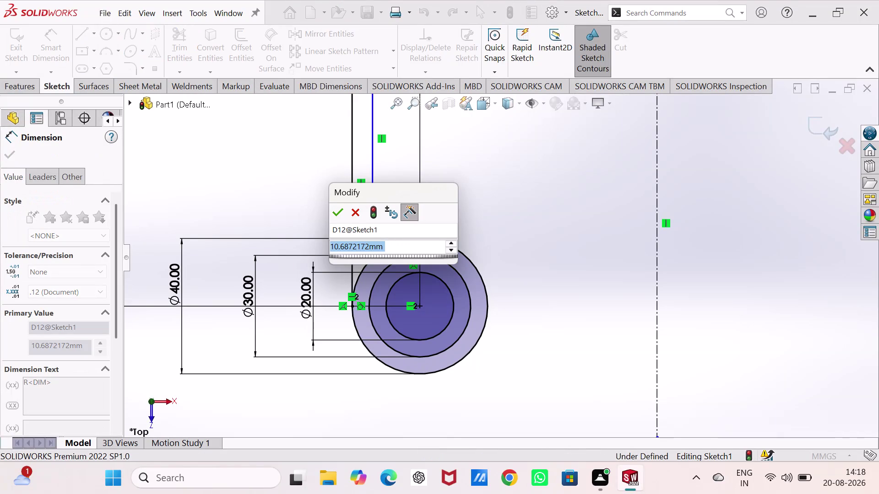
Set the fillet where the slot arm meets the lower ring to 5 mm radius.
key(5)
key(Return)
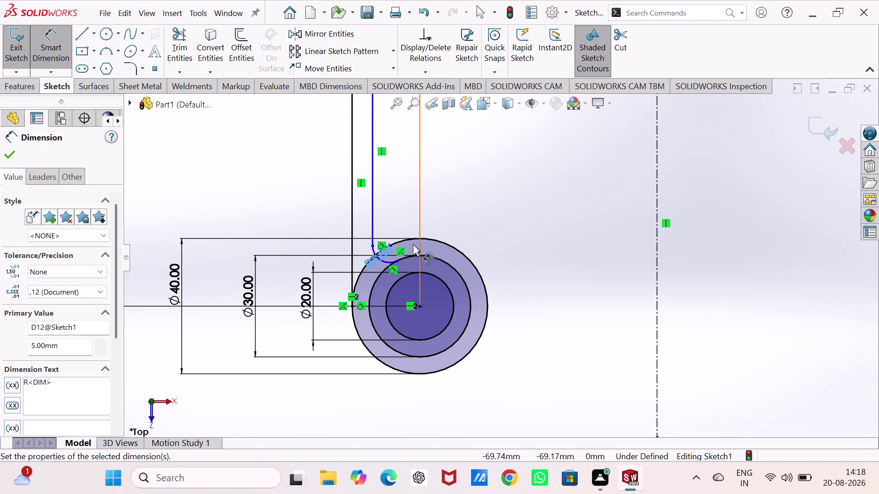
scroll(up, 3)
scroll(down, 3)
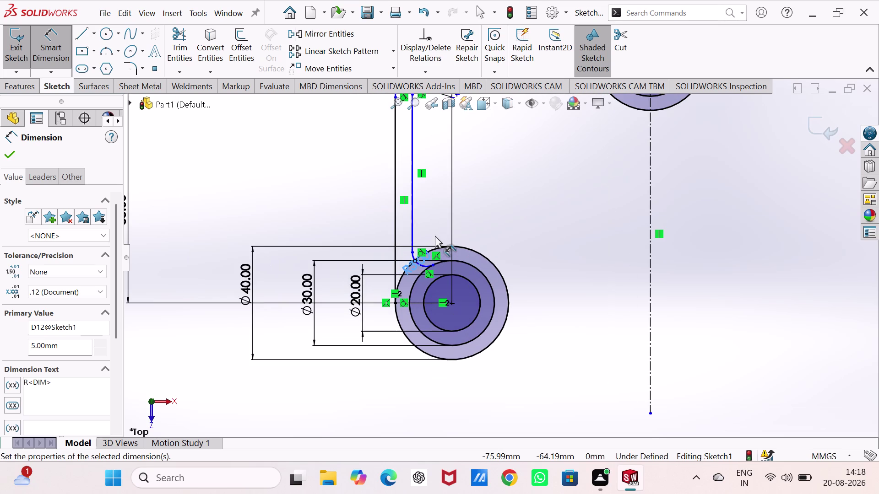
key(Escape)
key(Escape)
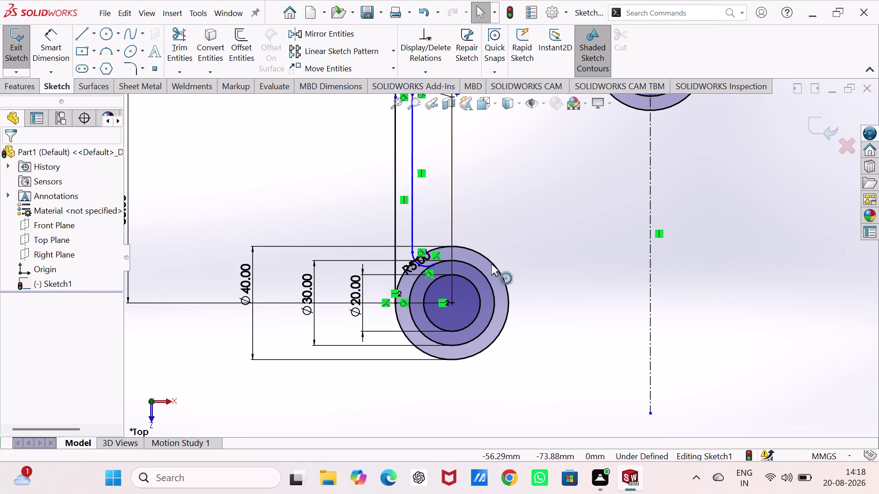
Select the lower ring circles, the arm's two straight lines and the small fillet arc.
click(492, 260)
click(483, 277)
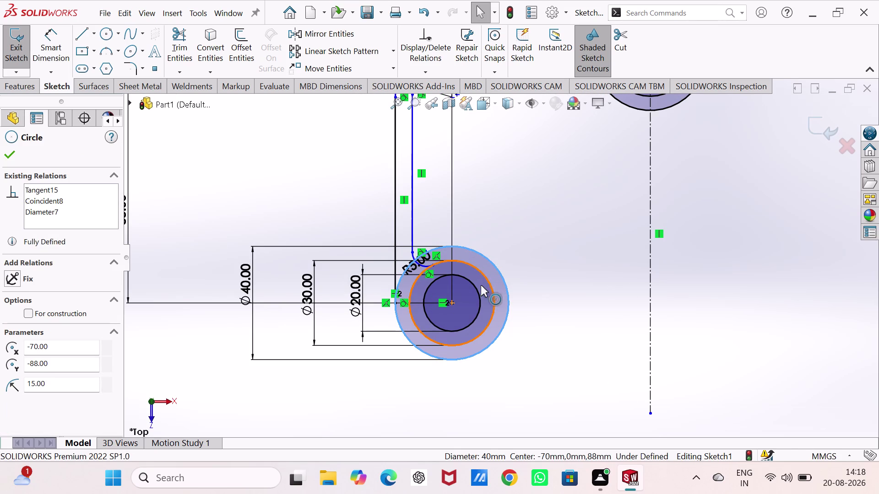
click(475, 290)
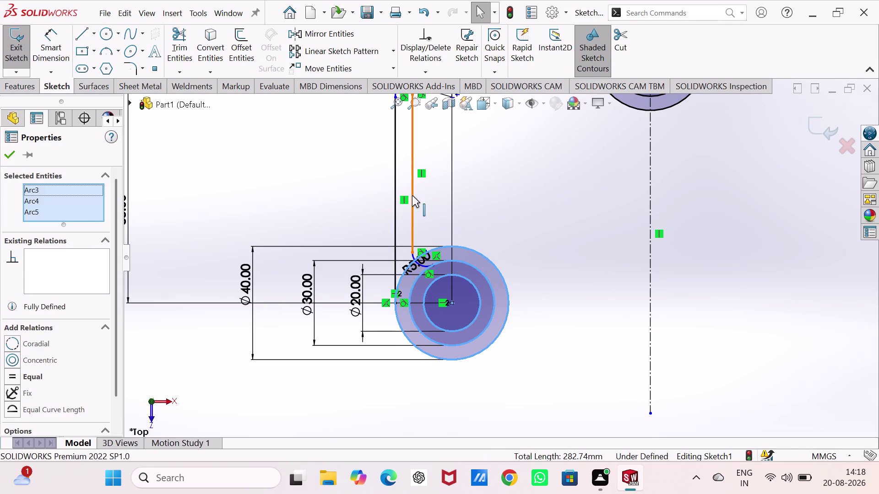
click(412, 196)
click(394, 215)
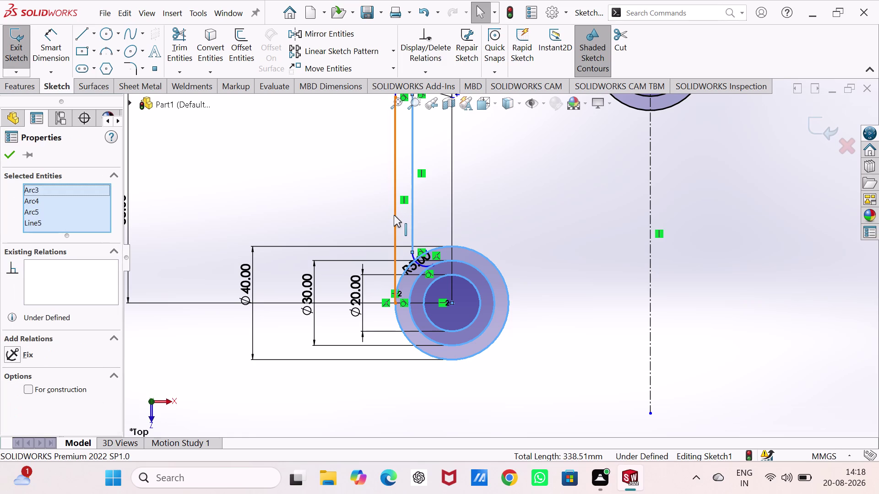
scroll(up, 3)
scroll(down, 3)
click(437, 260)
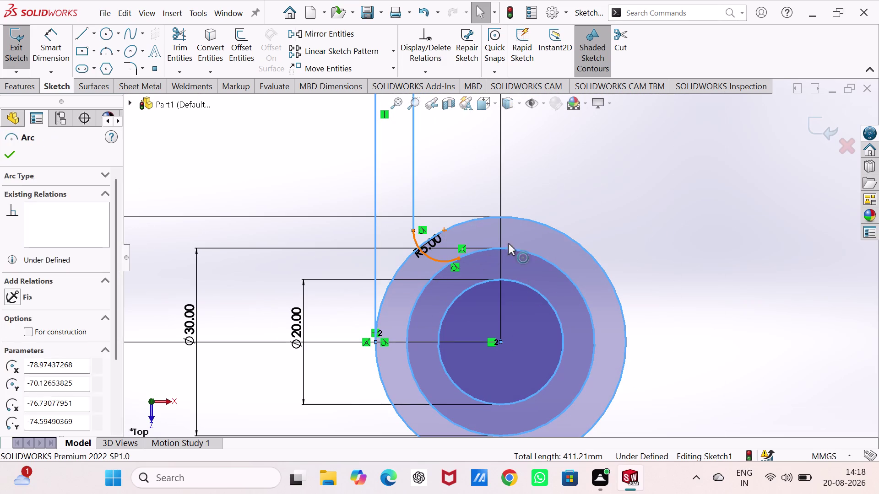
Add both bend arcs, the upper slanted lines and the top-ring fillet arc to the selection.
scroll(up, 3)
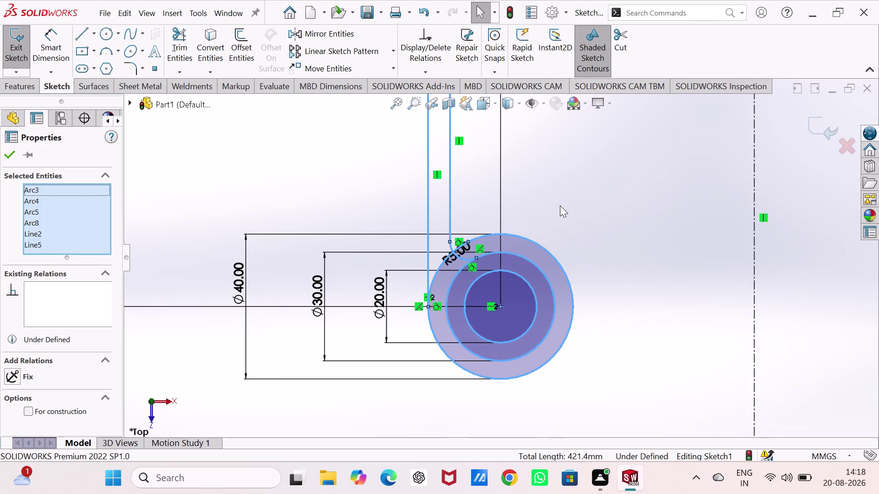
scroll(up, 3)
scroll(up, 3)
scroll(down, 3)
scroll(down, 3)
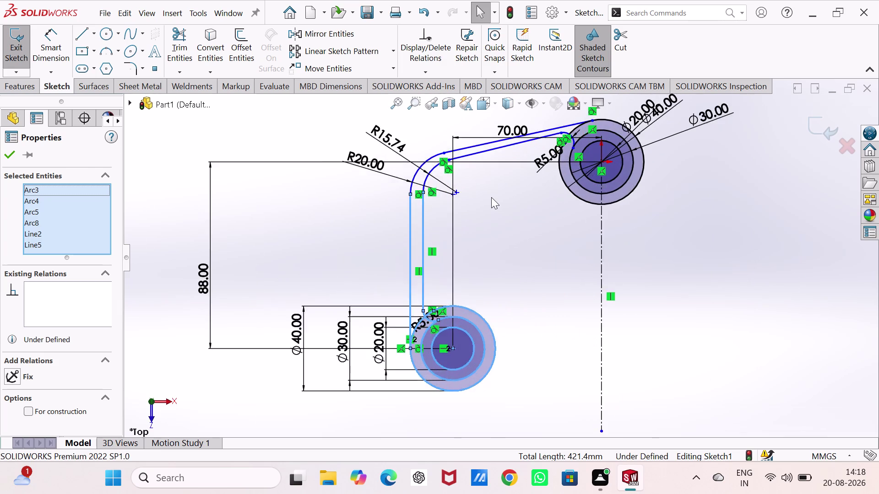
scroll(down, 3)
click(369, 148)
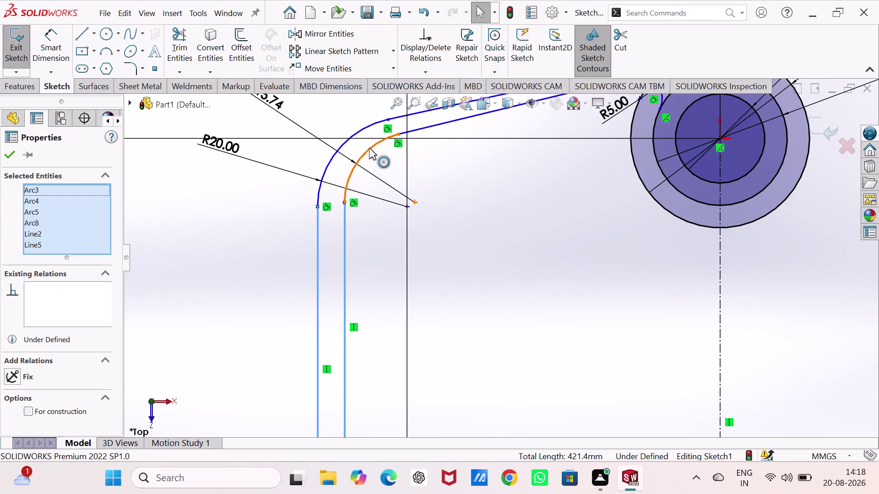
click(351, 136)
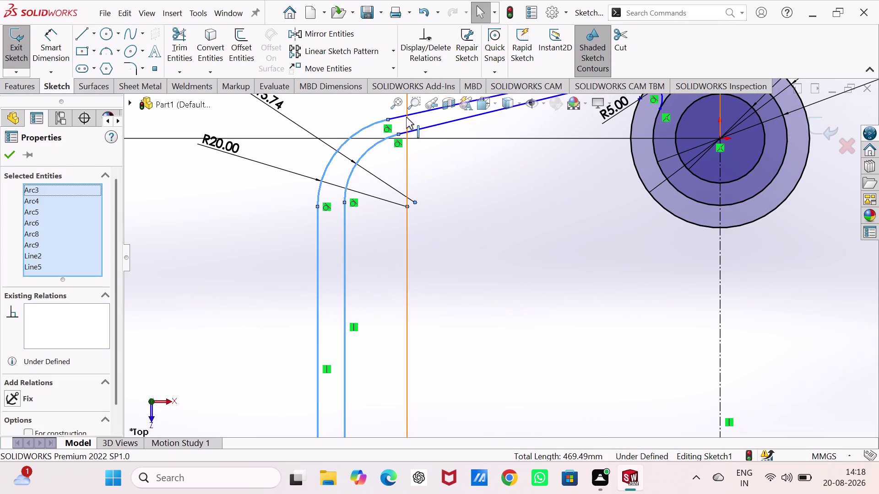
click(407, 114)
click(417, 128)
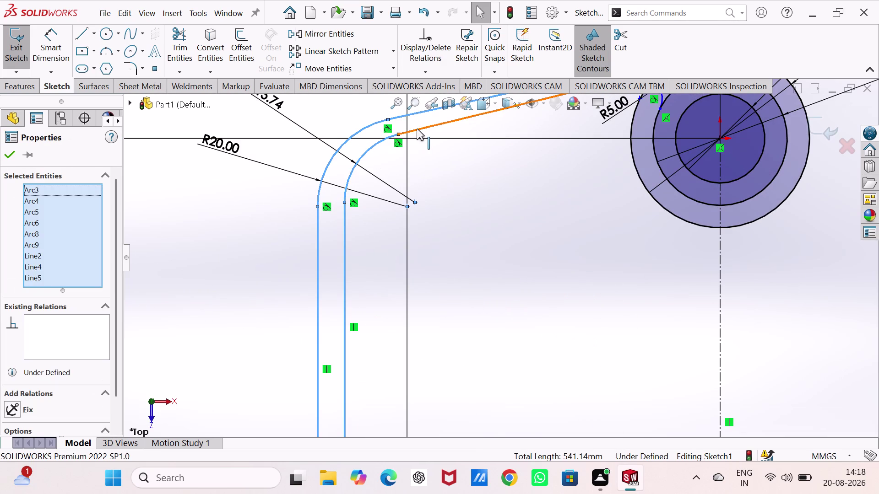
scroll(up, 3)
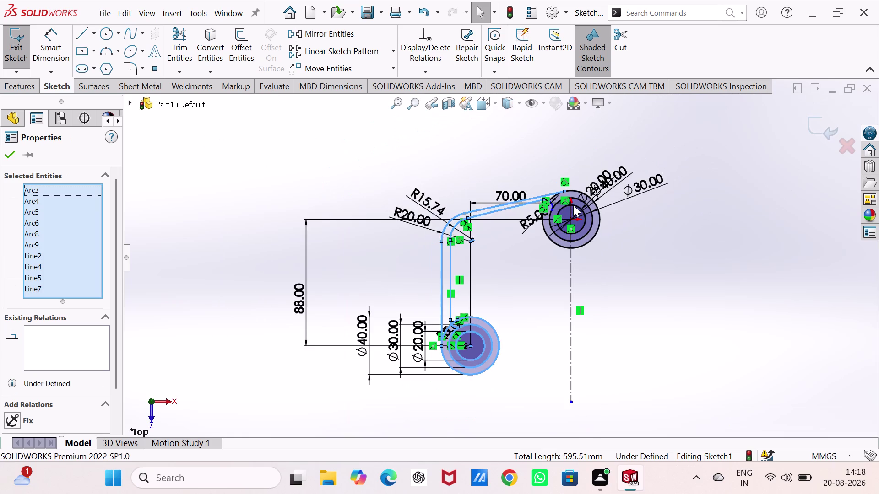
scroll(down, 3)
scroll(down, 3)
scroll(down, 3)
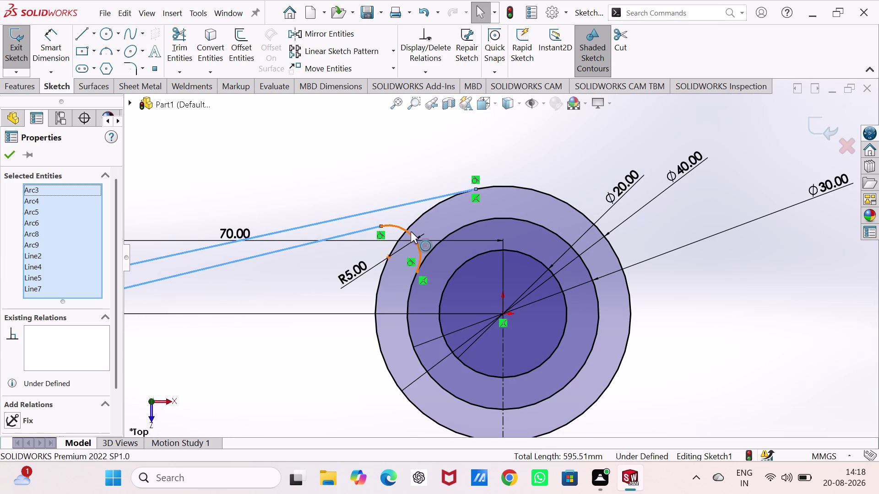
click(410, 234)
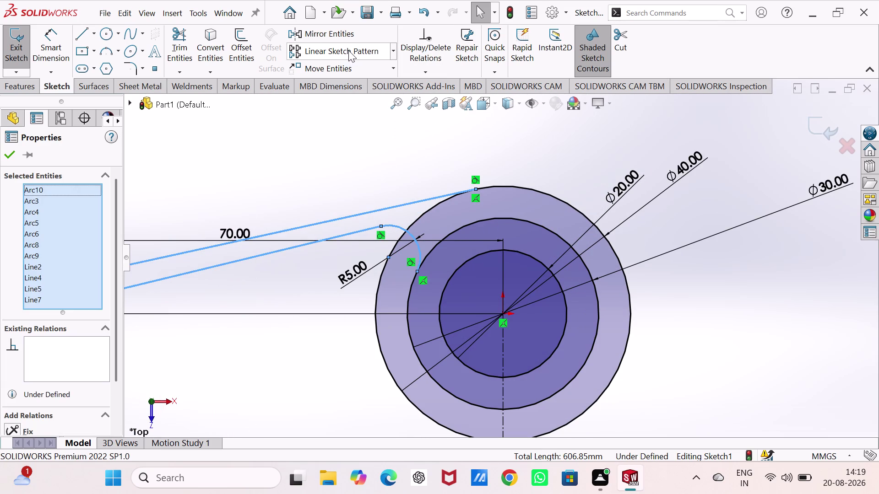
Mirror the selected arm and lower rings as a copy about the vertical centerline.
click(322, 34)
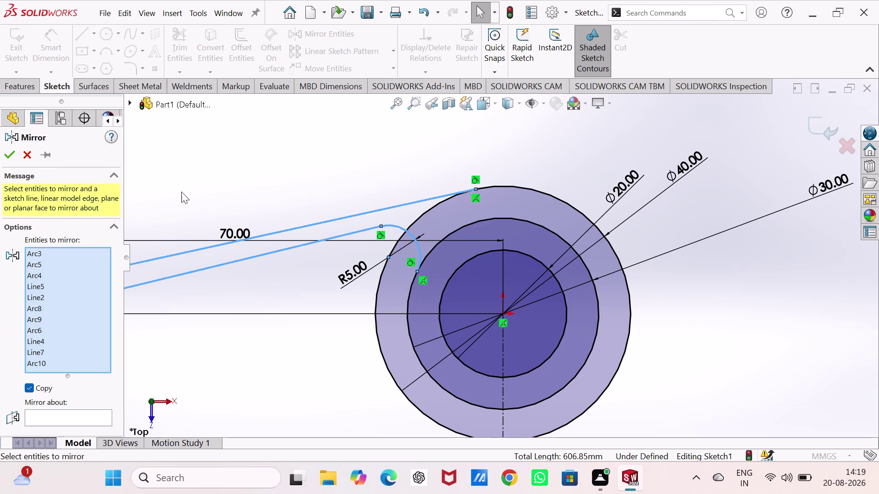
scroll(down, 3)
click(78, 414)
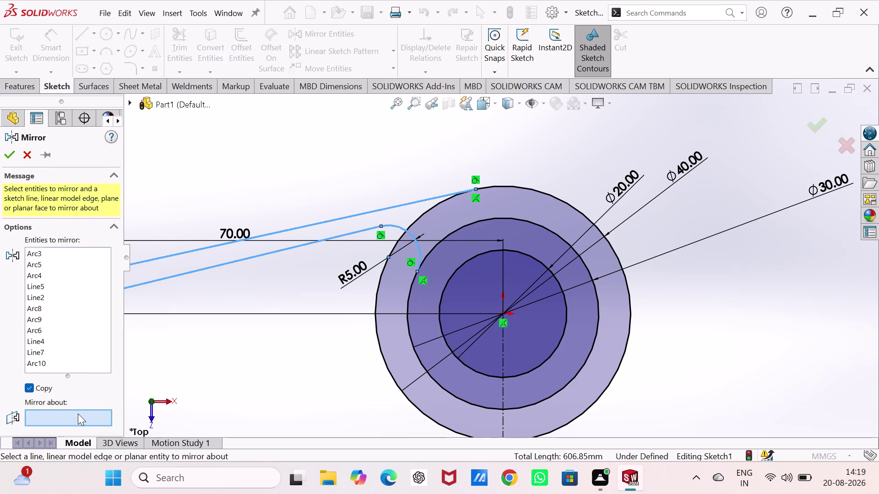
click(503, 384)
scroll(up, 3)
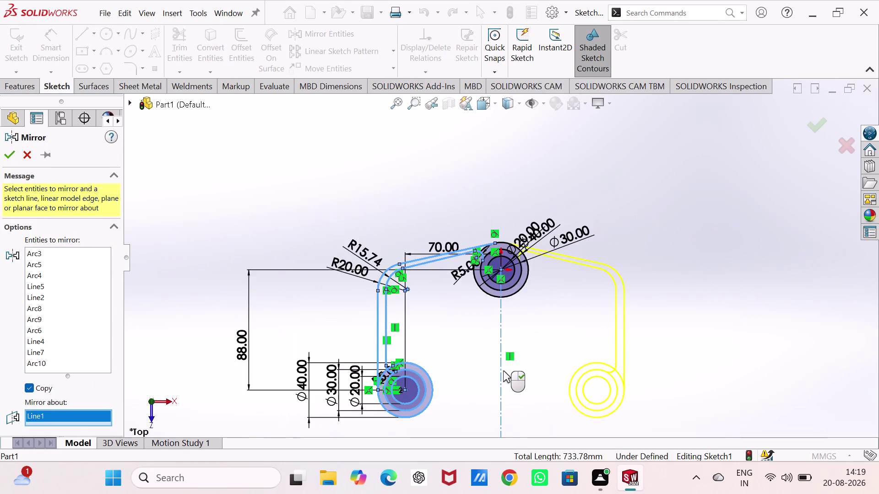
scroll(up, 3)
scroll(down, 3)
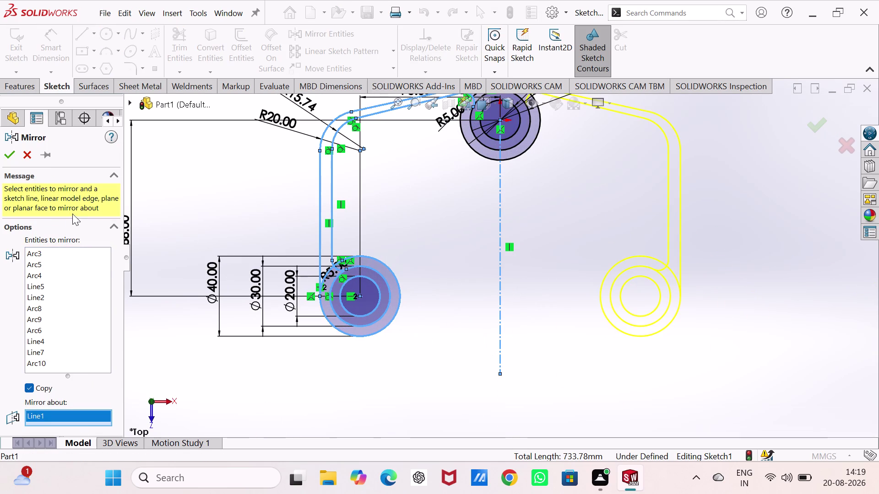
click(7, 159)
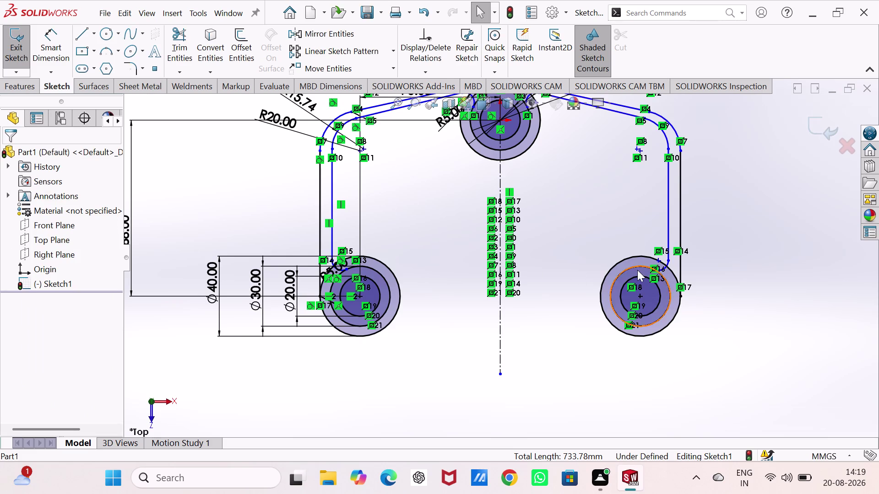
scroll(up, 3)
scroll(down, 3)
scroll(down, 3)
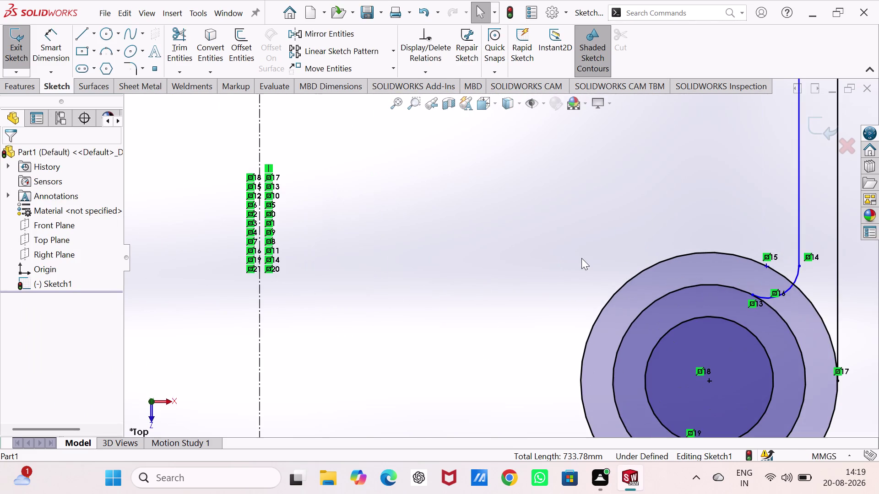
scroll(down, 3)
scroll(up, 3)
scroll(down, 3)
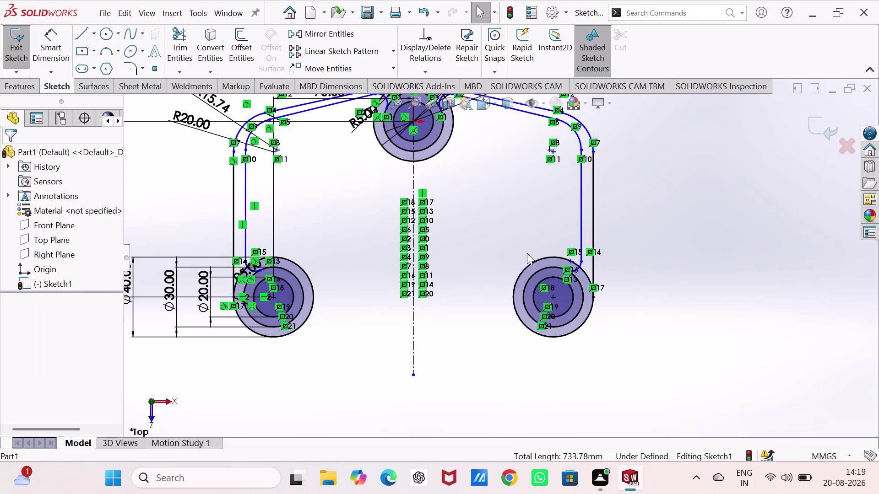
scroll(up, 3)
scroll(down, 3)
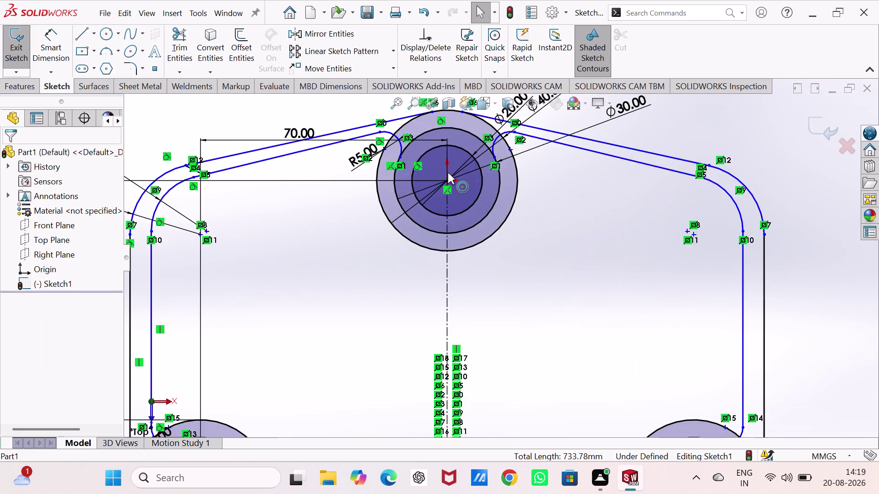
scroll(down, 3)
scroll(up, 3)
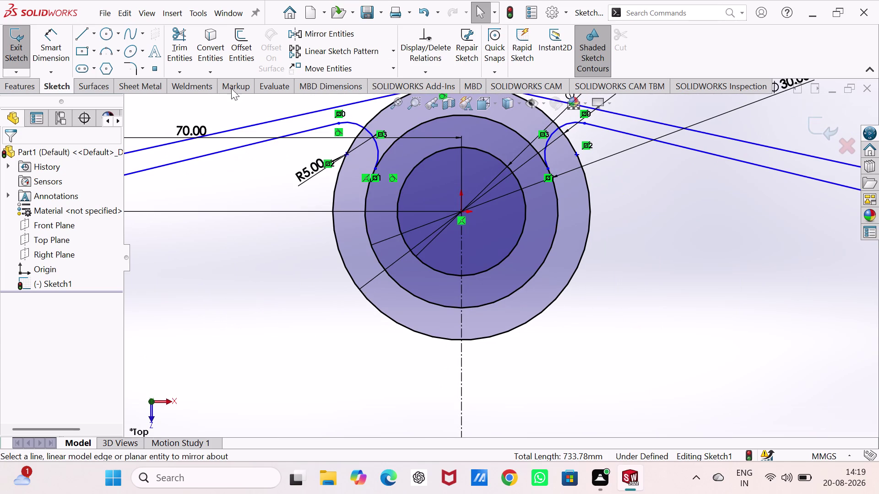
click(186, 34)
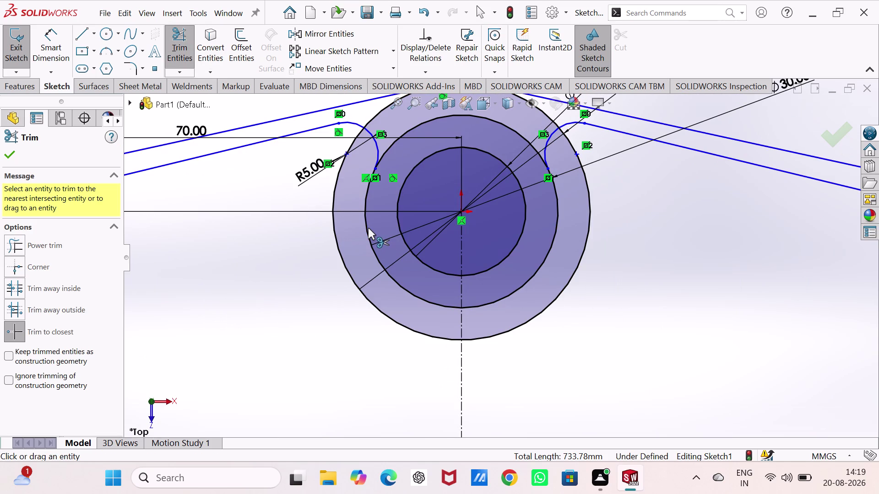
Trim three outer-ring segments and two ring arcs between the arms, then move the ø20 dimension.
click(411, 129)
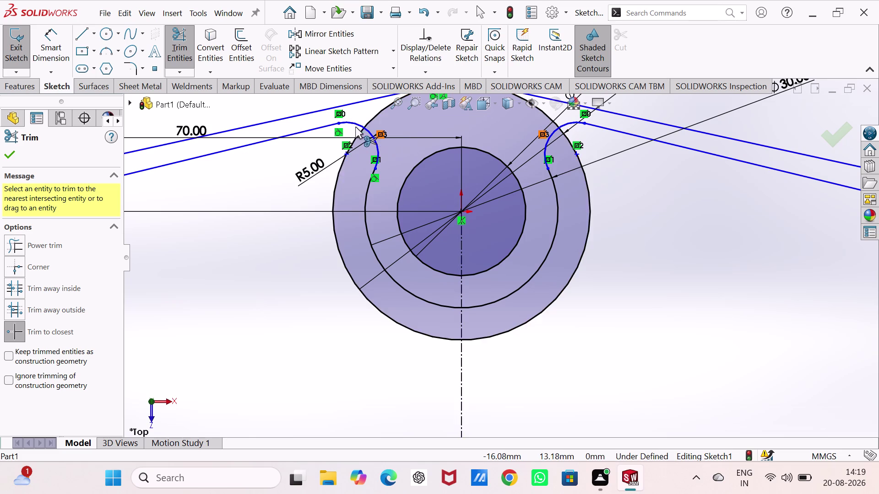
click(373, 302)
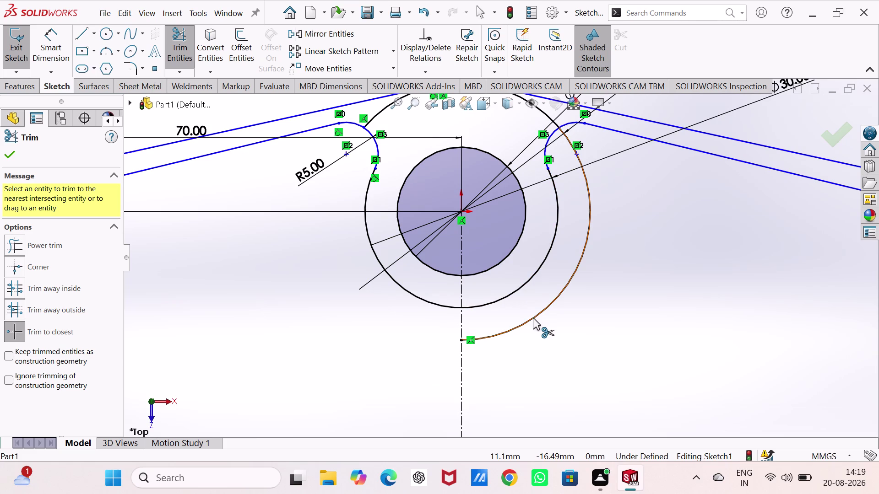
click(533, 318)
scroll(up, 3)
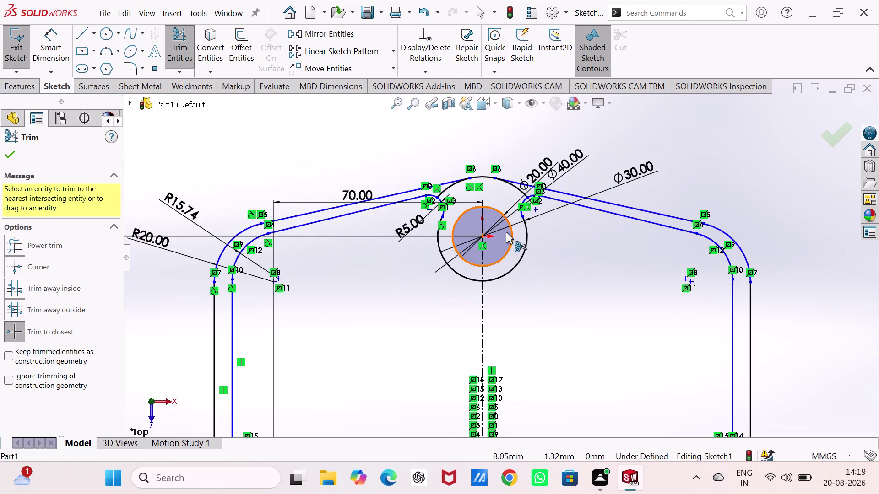
scroll(down, 3)
scroll(down, 3)
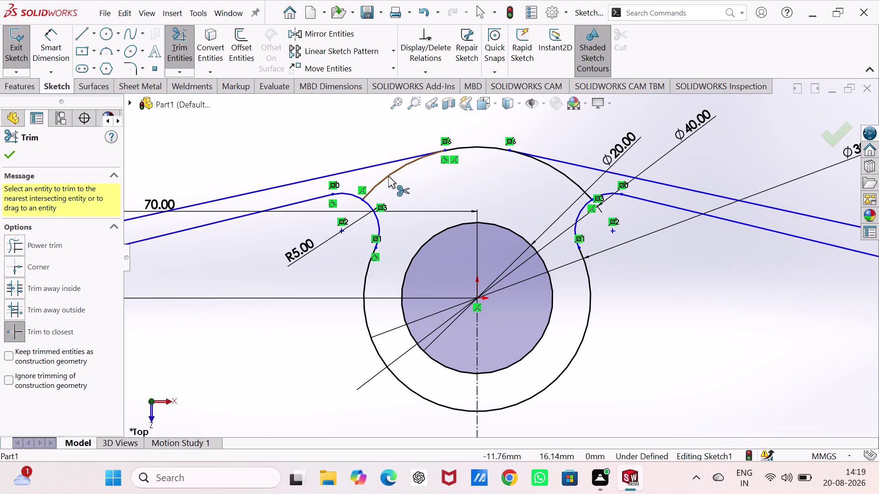
click(389, 177)
click(553, 169)
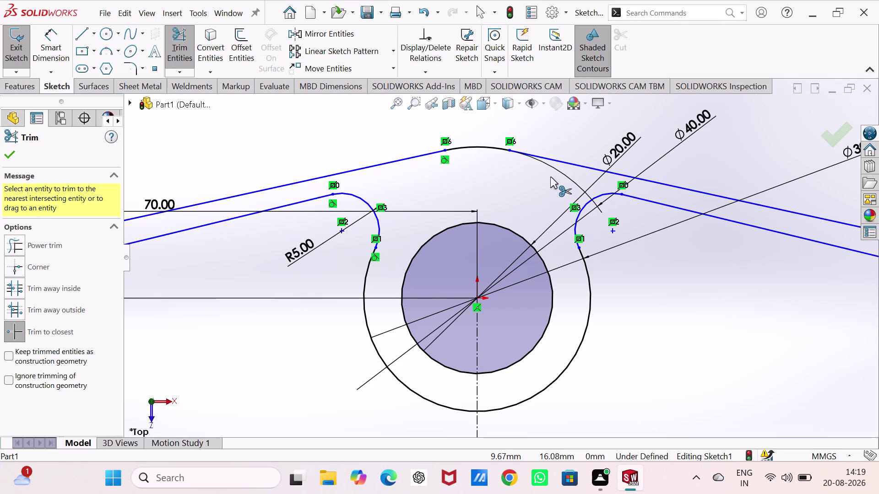
key(Escape)
key(Escape)
drag(617, 150, 497, 121)
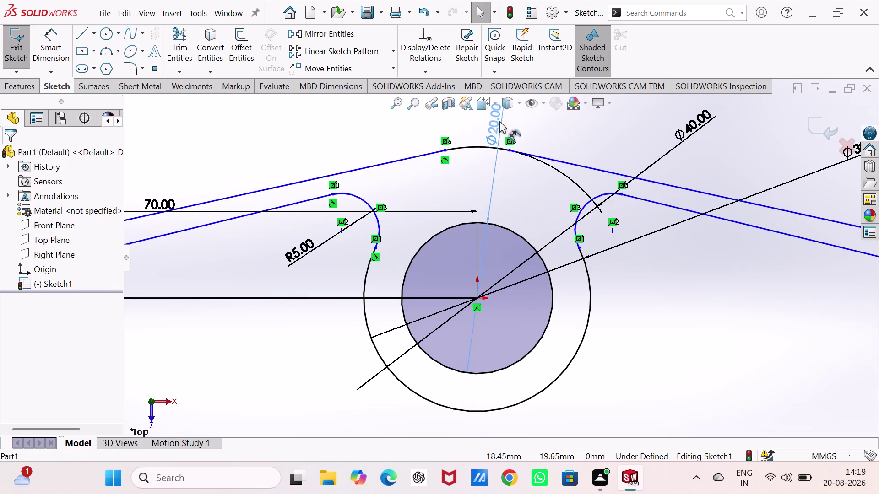
Reposition the ø20 diameter dimension above the profile.
drag(497, 121, 507, 121)
scroll(up, 3)
scroll(up, 3)
scroll(down, 3)
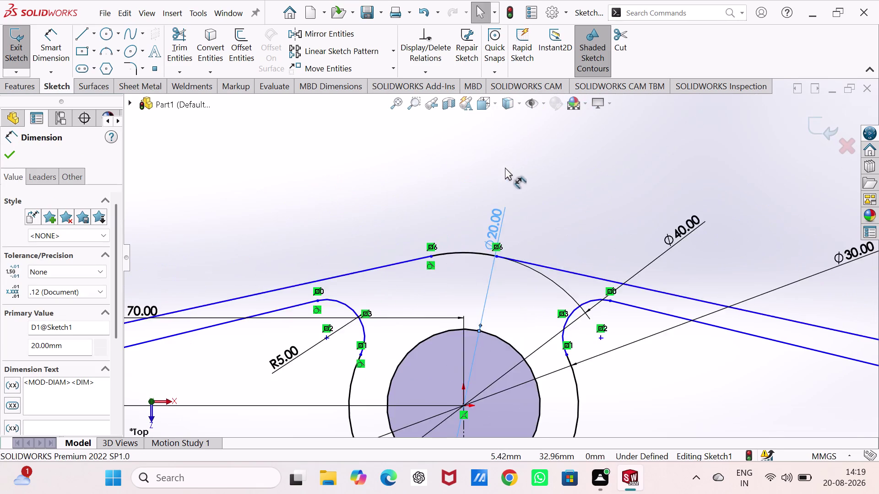
key(Escape)
key(Escape)
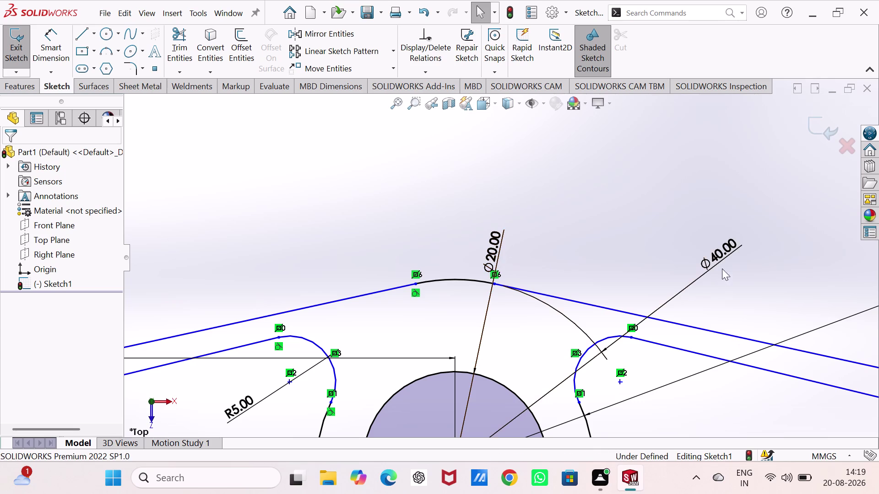
Delete the ø40 diameter dimension and its leftover arc.
drag(724, 254, 425, 189)
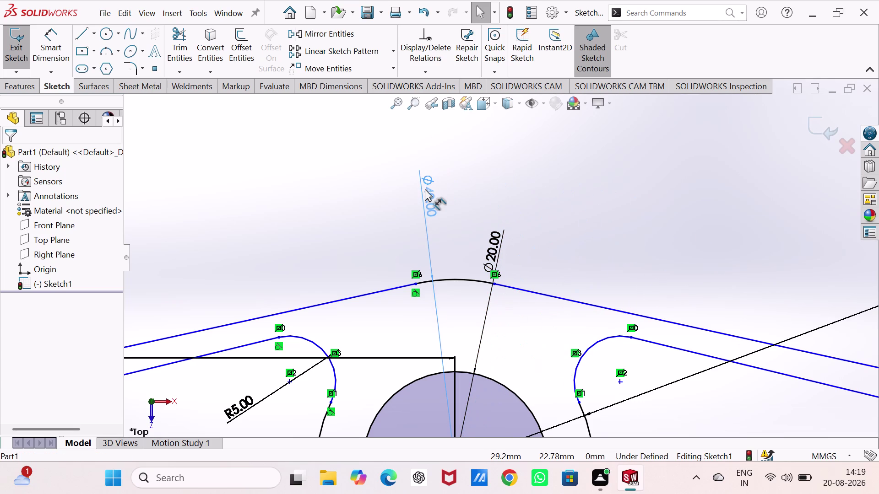
drag(425, 189, 426, 189)
click(425, 190)
key(Delete)
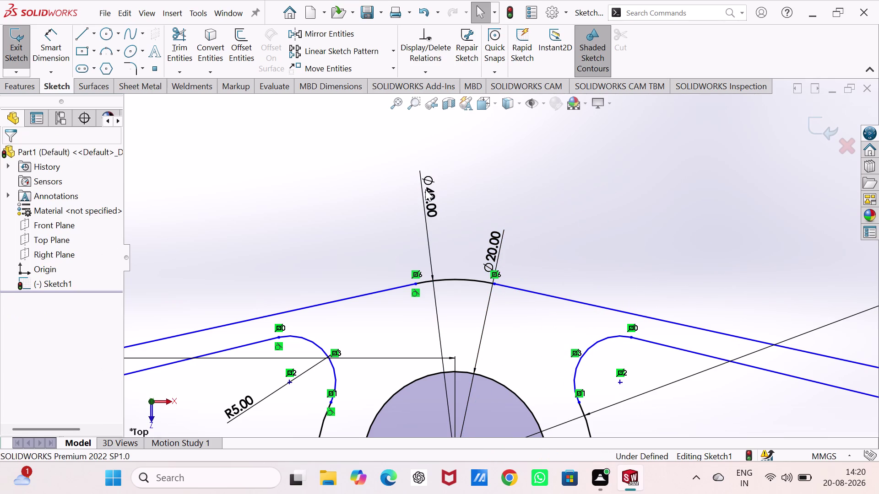
key(Delete)
click(428, 199)
key(Delete)
Dimension the top blend arc joining the arms with a 20 mm radius.
right_drag(444, 213, 447, 211)
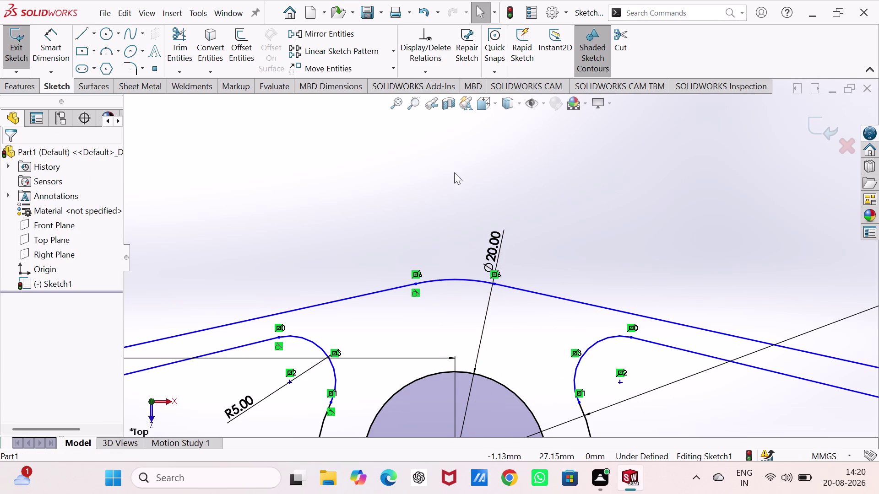
right_drag(447, 212, 447, 128)
click(459, 280)
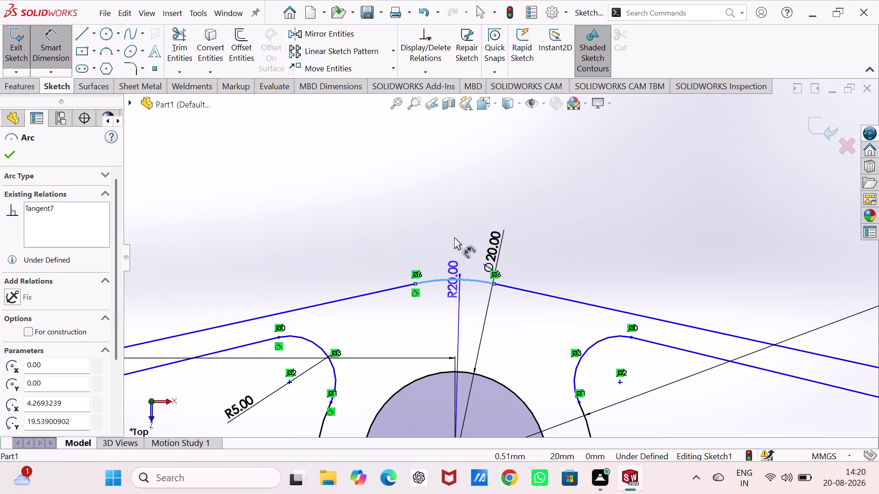
click(456, 227)
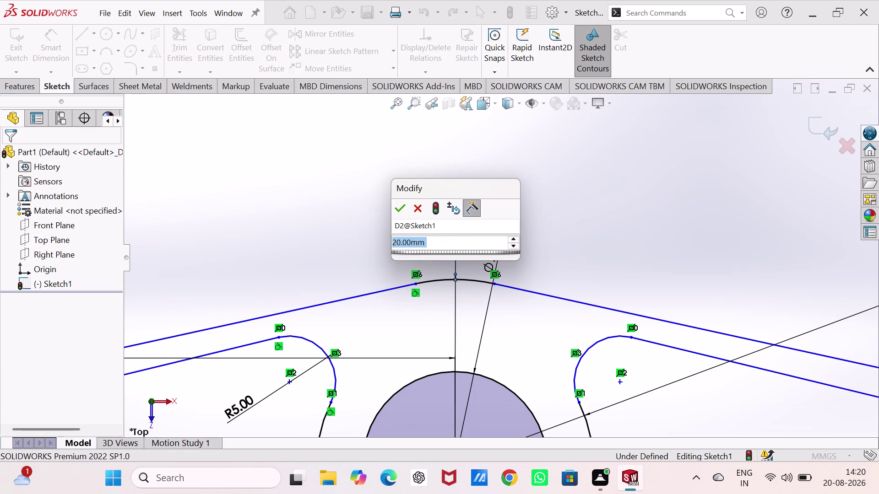
click(397, 211)
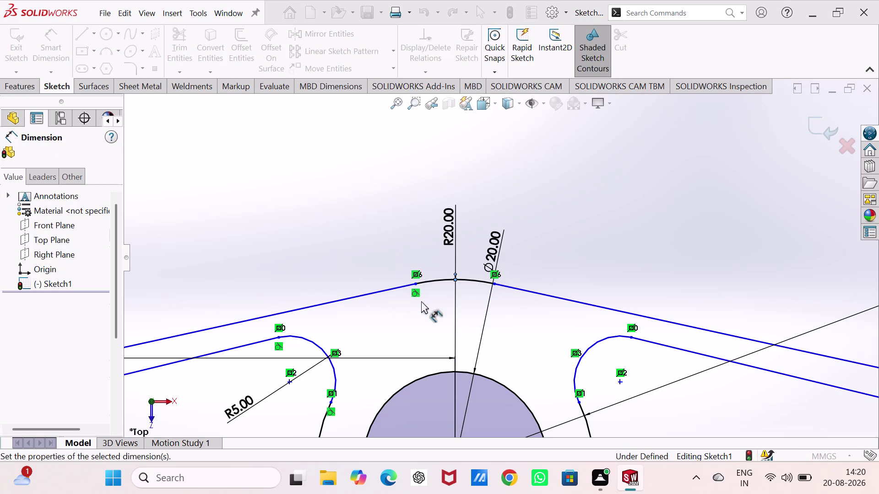
scroll(up, 3)
scroll(up, 3)
scroll(up, 3)
scroll(down, 3)
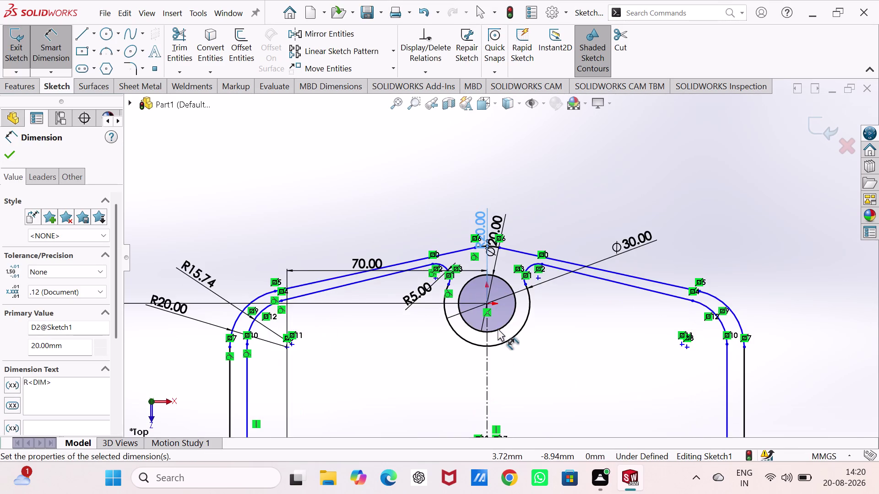
scroll(down, 3)
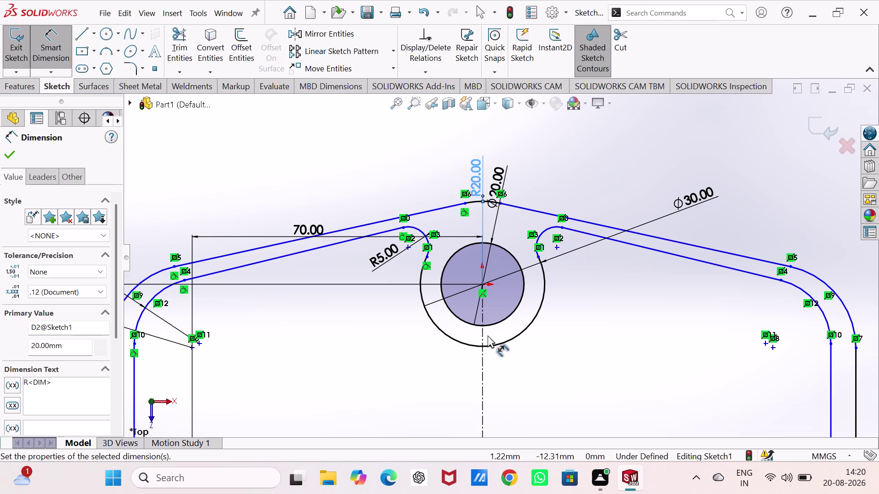
scroll(up, 3)
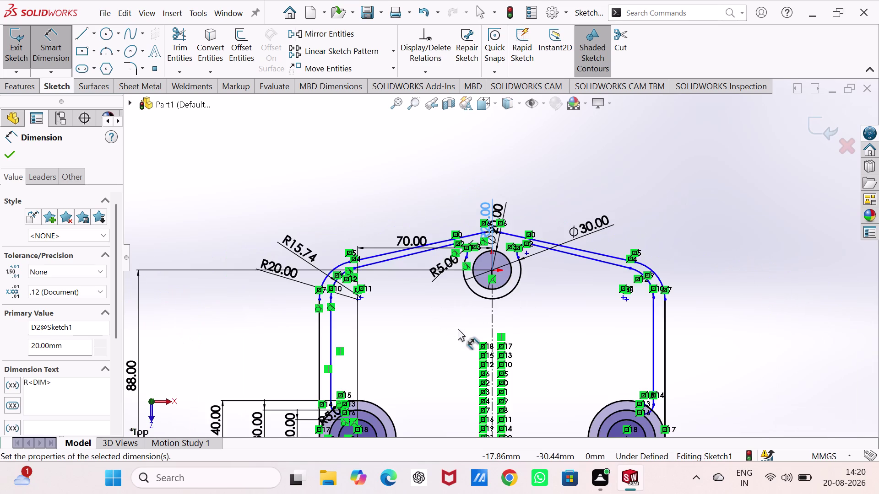
scroll(down, 3)
scroll(up, 3)
scroll(down, 3)
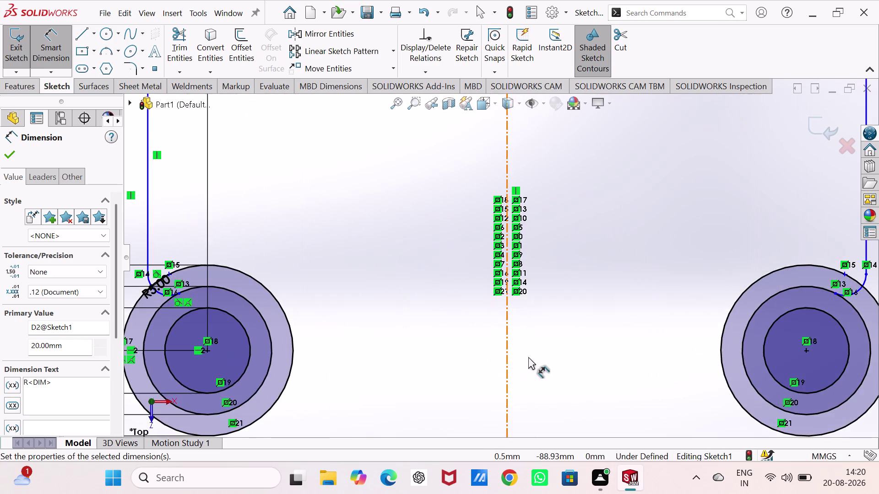
scroll(up, 3)
click(617, 291)
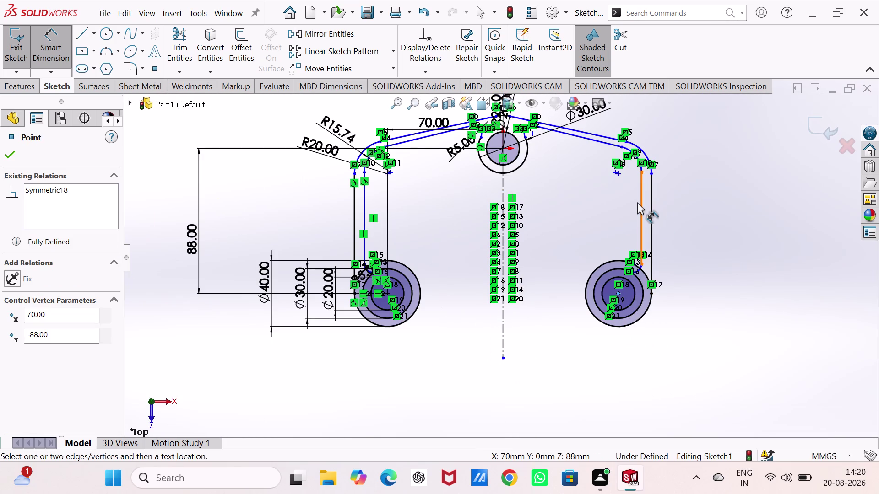
scroll(up, 3)
scroll(down, 3)
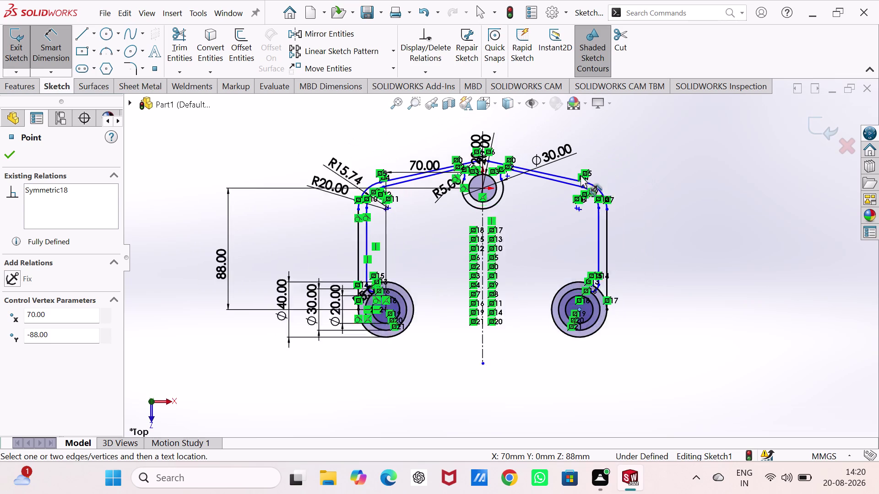
scroll(down, 3)
click(544, 252)
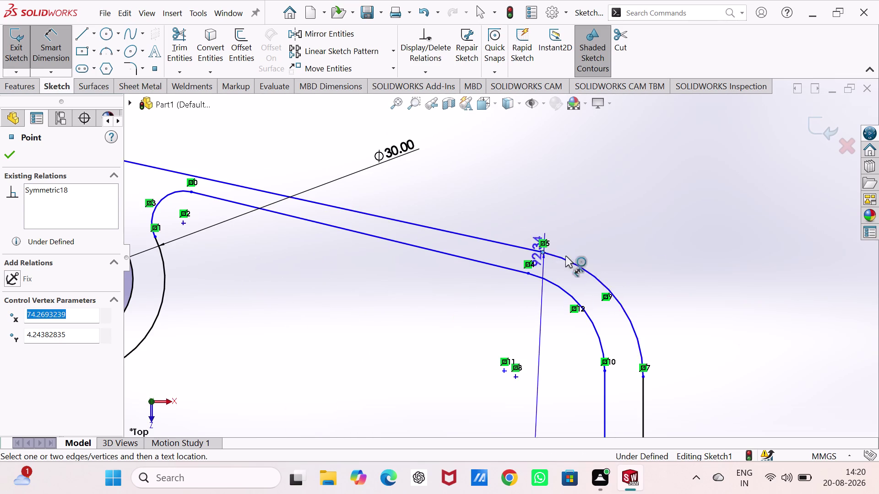
scroll(down, 3)
Dimension the upper-right bend point 90 mm vertically above the right hole centre.
scroll(up, 3)
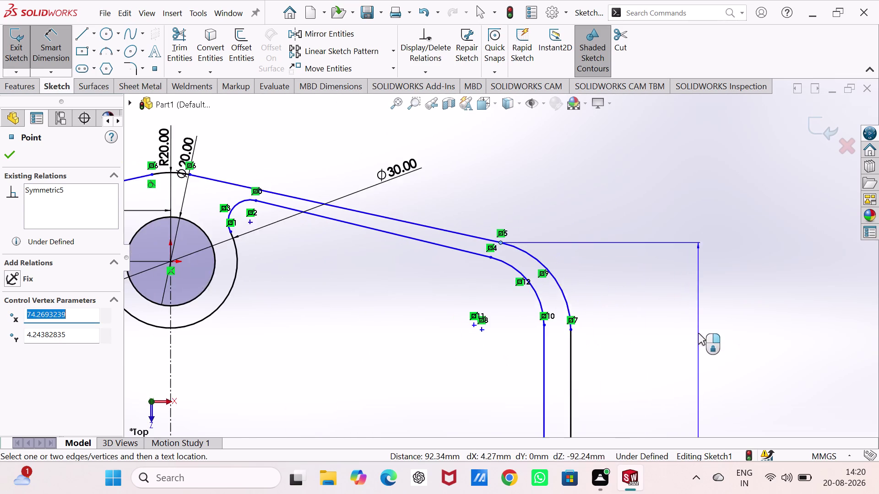
scroll(up, 3)
scroll(up, 3)
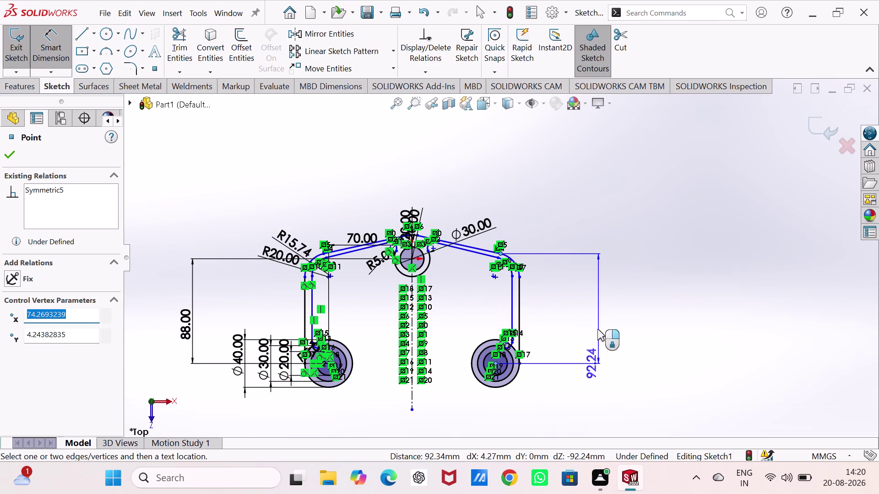
click(595, 330)
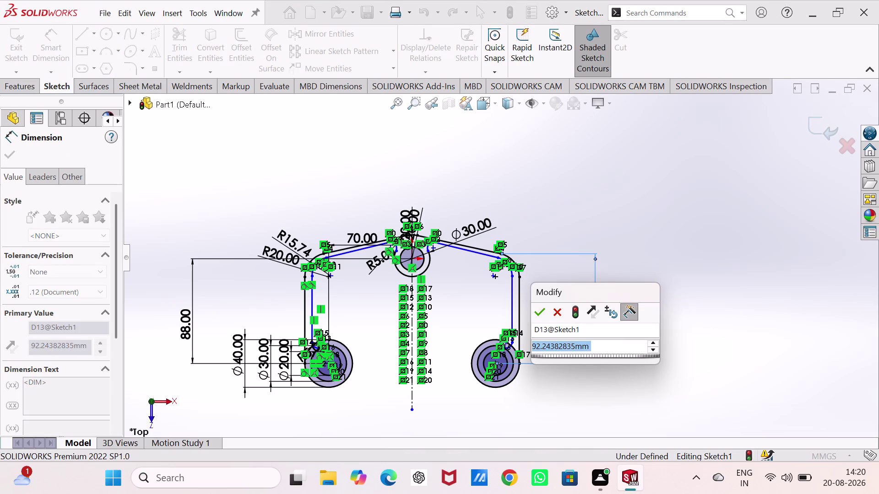
text(90)
key(Return)
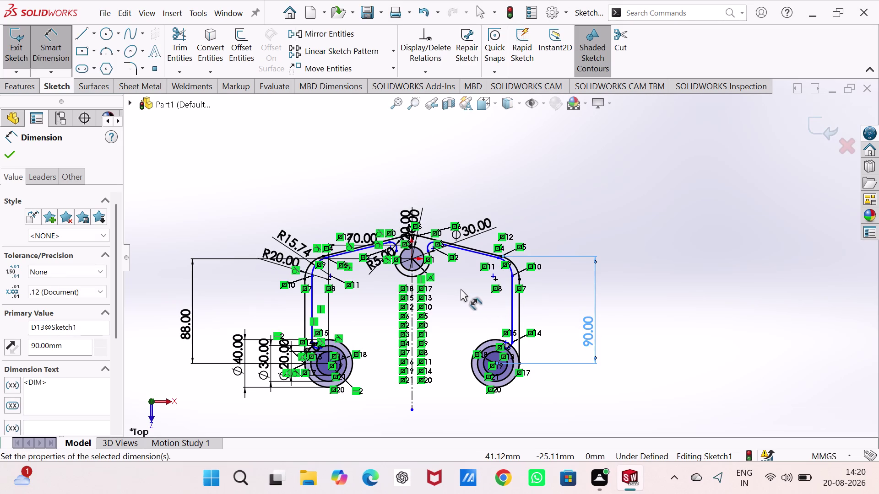
scroll(up, 3)
scroll(down, 3)
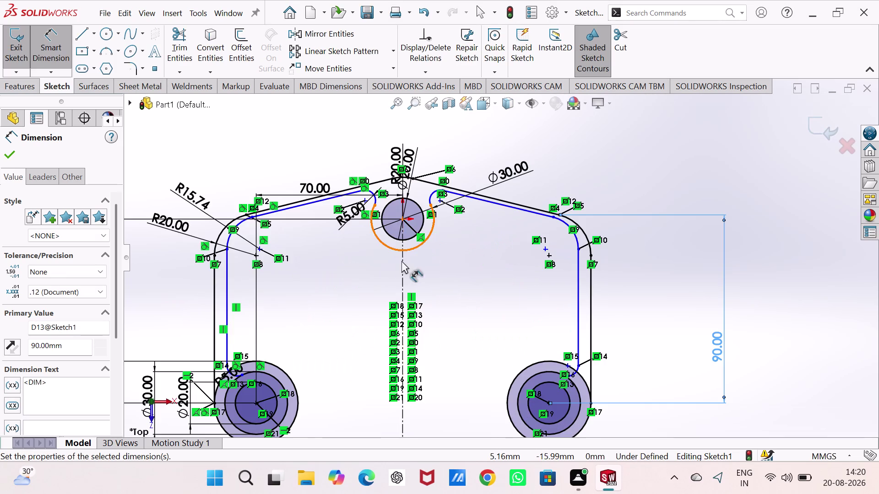
scroll(down, 3)
scroll(down, 3)
scroll(down, 3)
scroll(up, 3)
scroll(up, 3)
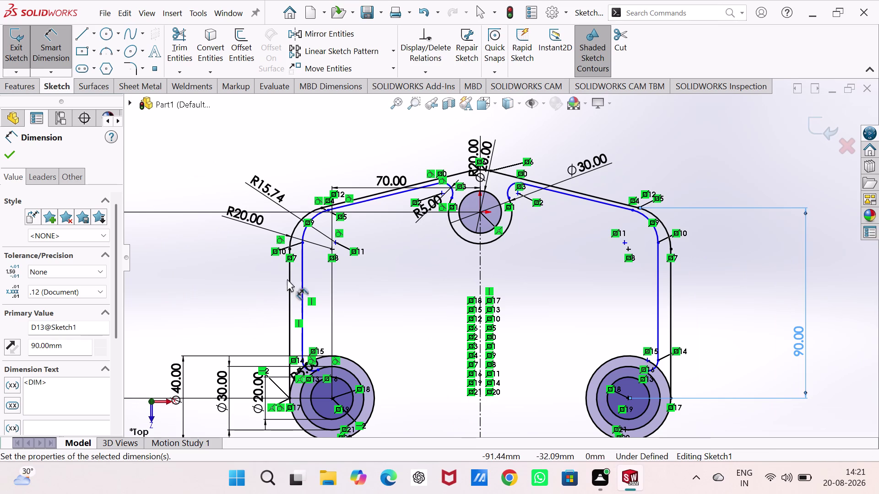
scroll(up, 3)
scroll(up, 3)
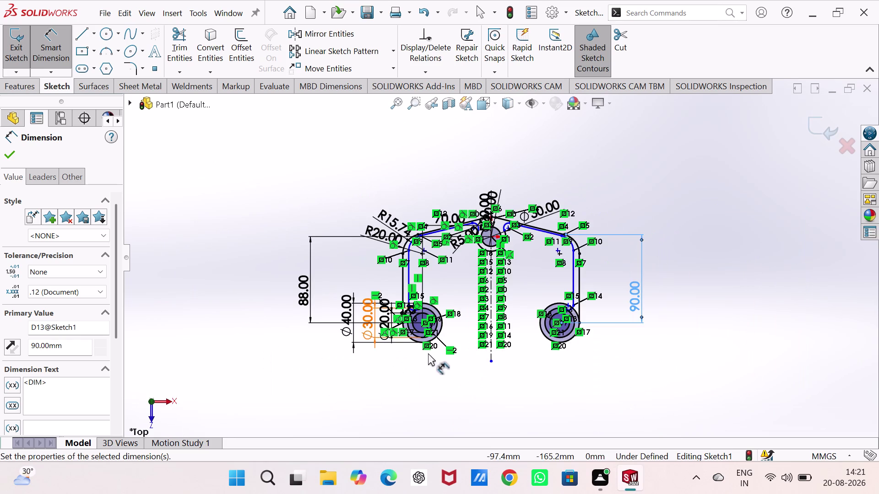
scroll(down, 3)
scroll(down, 3)
scroll(down, 3)
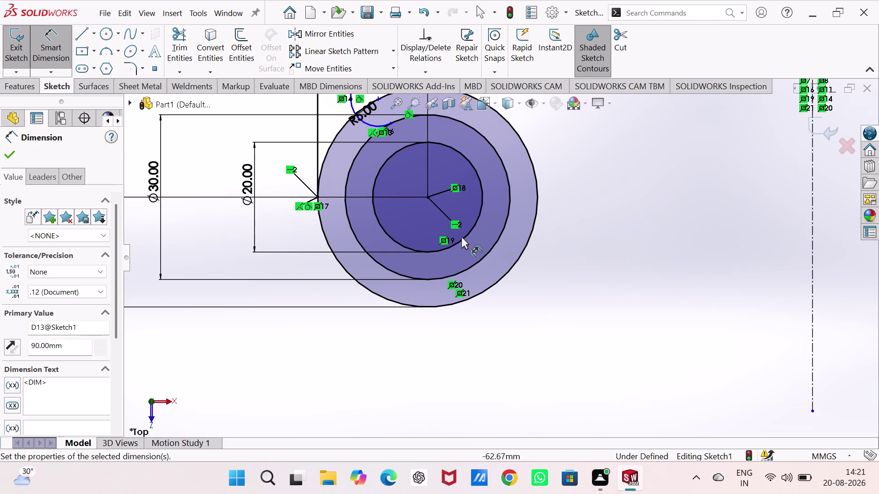
click(426, 197)
scroll(up, 3)
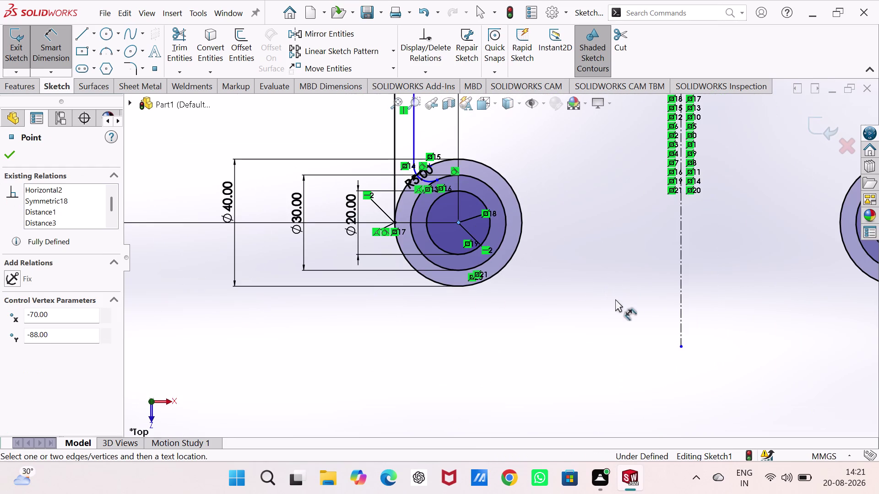
scroll(up, 3)
scroll(down, 3)
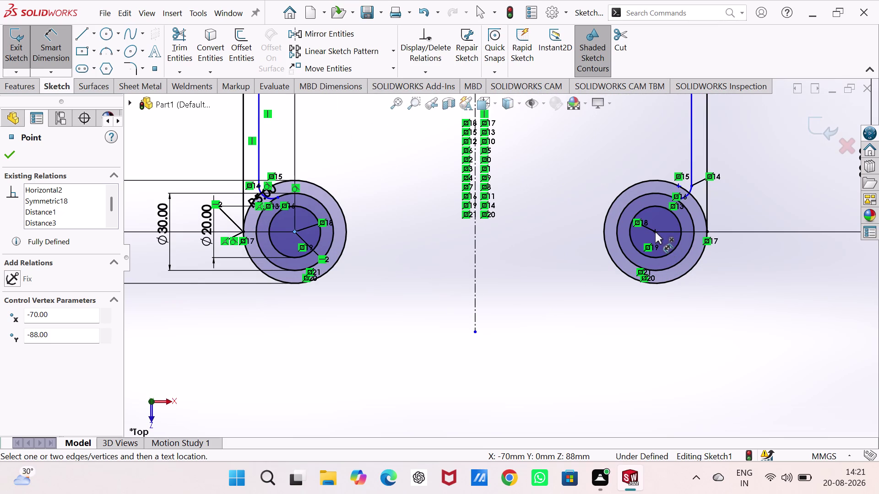
scroll(down, 3)
click(640, 227)
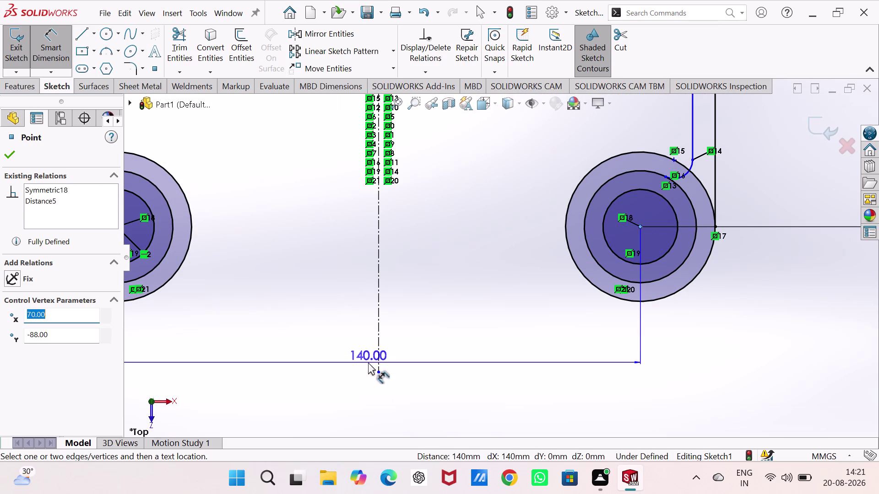
click(368, 363)
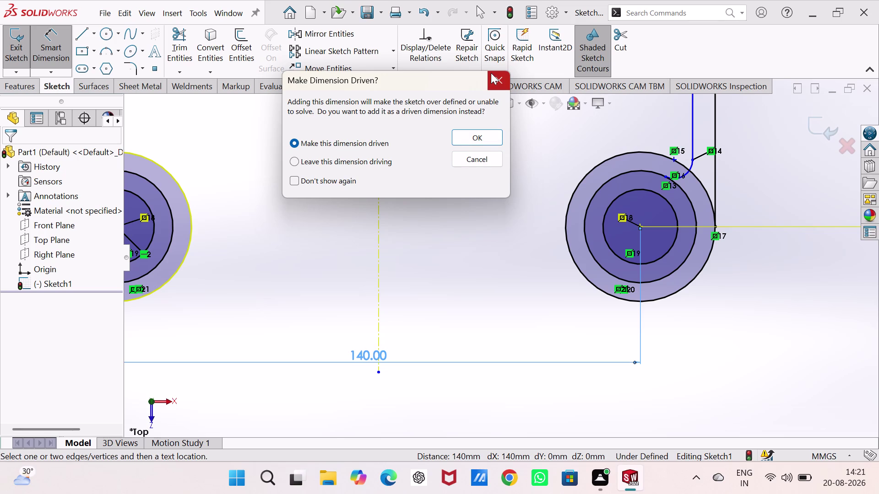
click(491, 73)
scroll(up, 3)
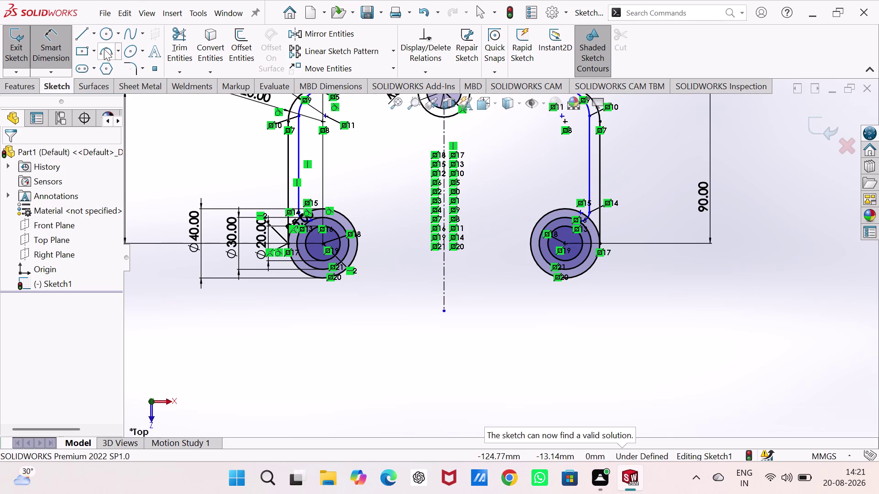
drag(104, 49, 112, 53)
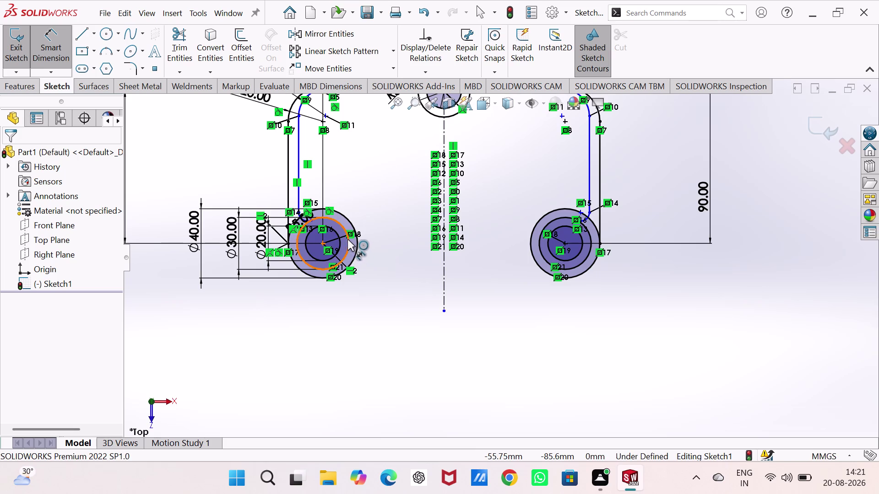
Draw a short three-point arc on the lower right of the left hole's outer circle.
click(109, 49)
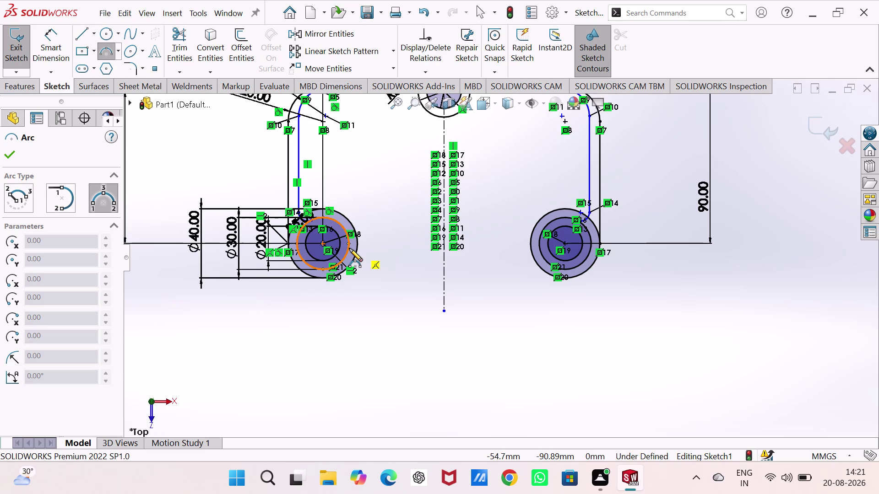
click(347, 249)
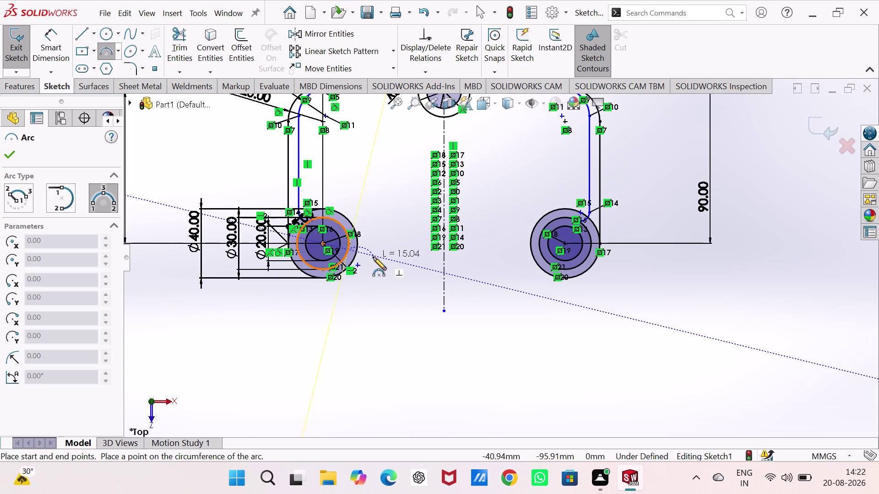
click(372, 259)
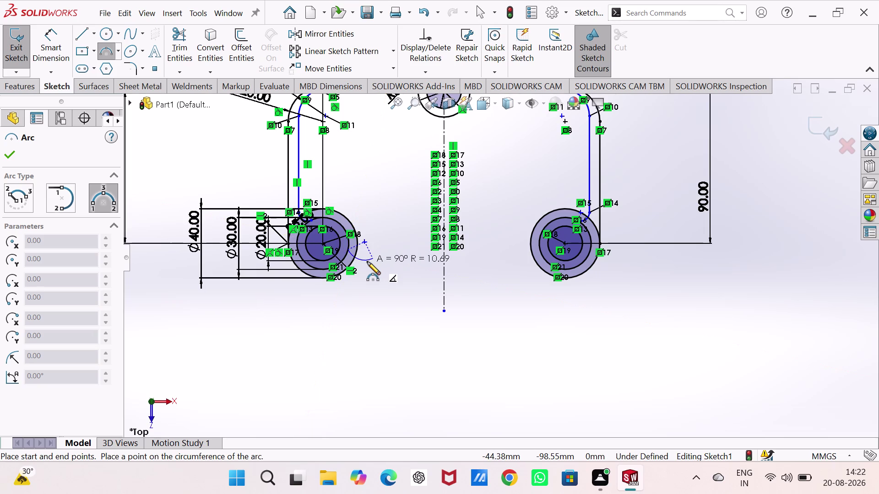
click(367, 262)
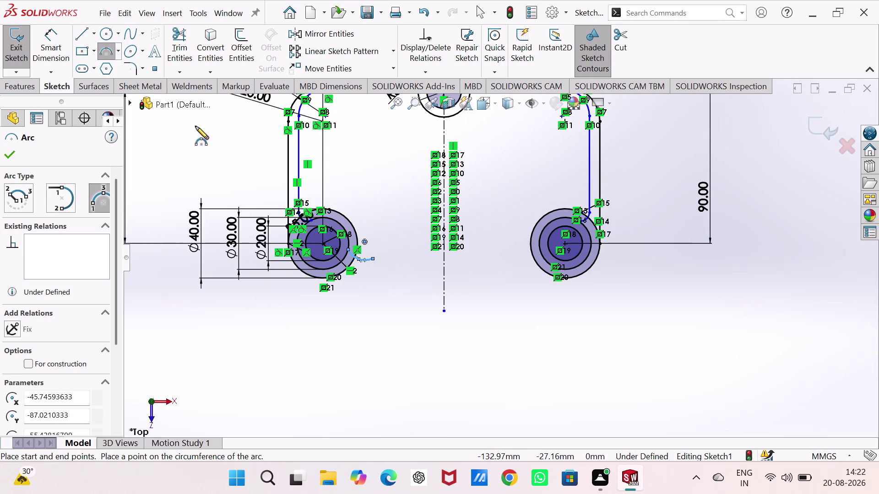
Start a line from the arc's end, then cancel it.
click(78, 31)
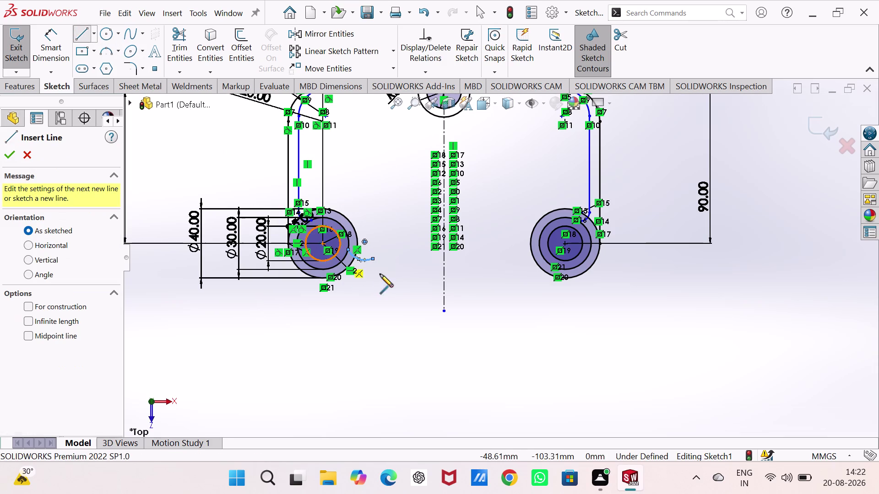
click(374, 260)
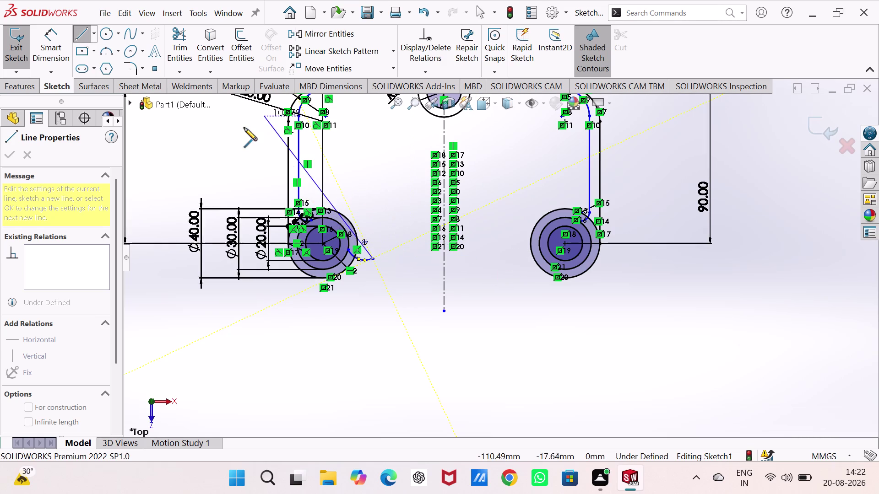
click(107, 50)
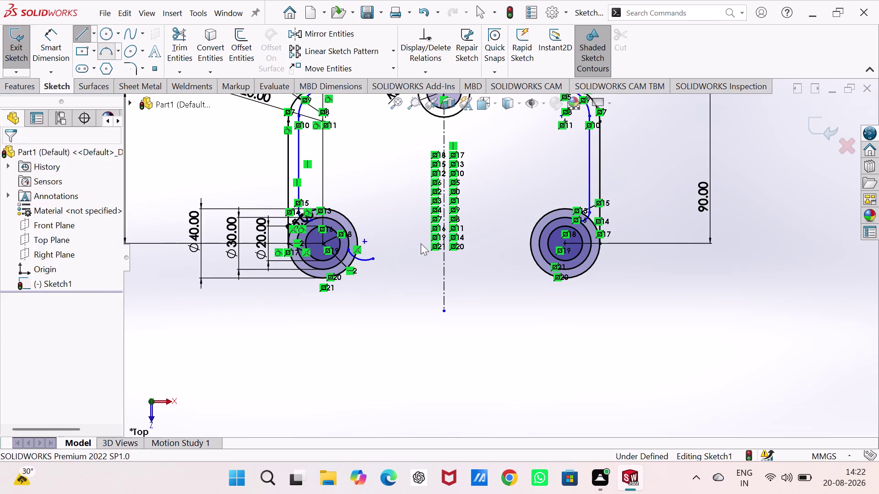
click(373, 259)
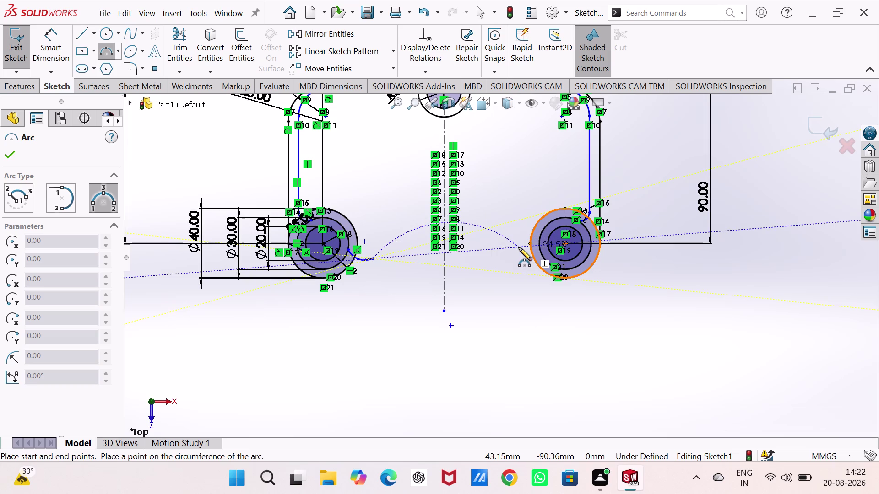
Draw two three-point arcs from the short arc's end across the centreline onto the right hole's circle.
click(519, 247)
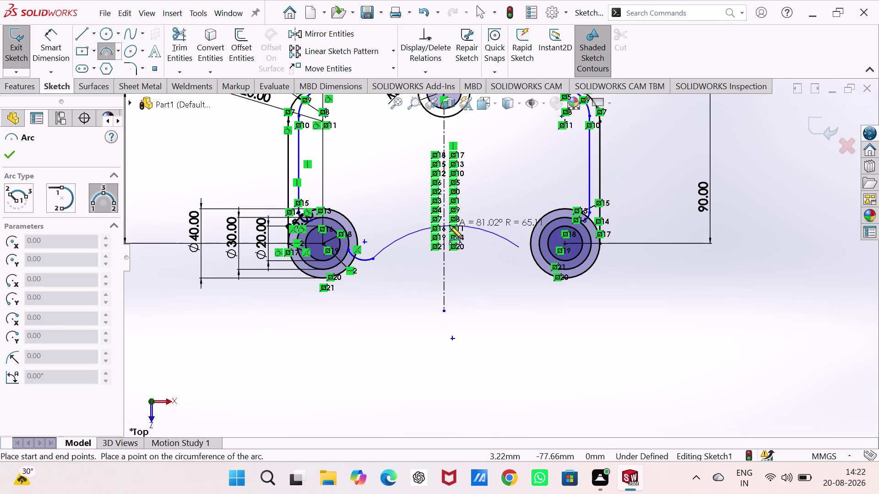
click(445, 226)
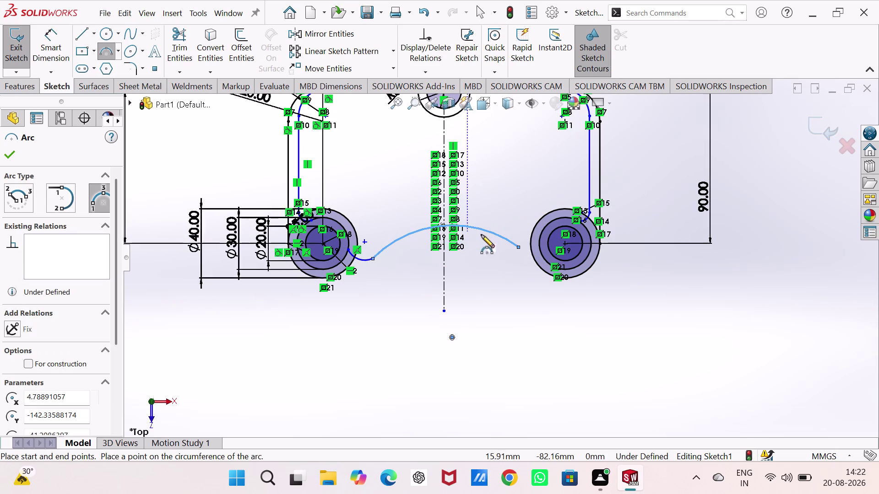
click(518, 247)
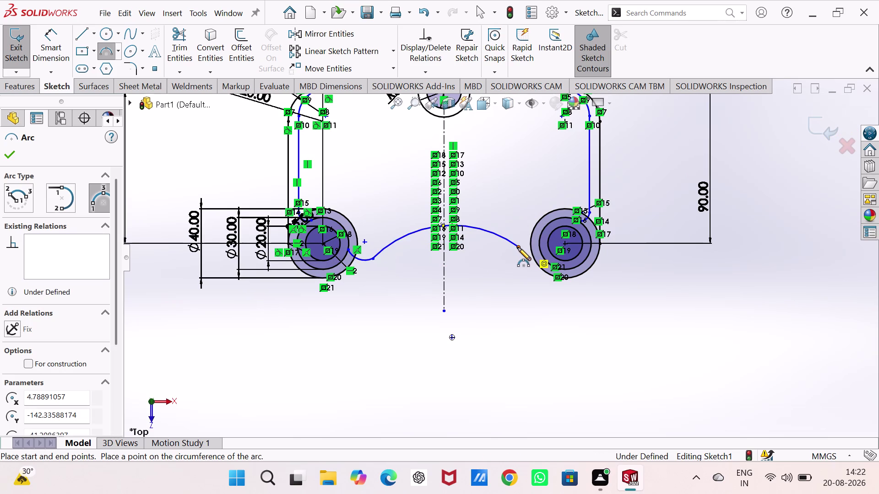
click(541, 253)
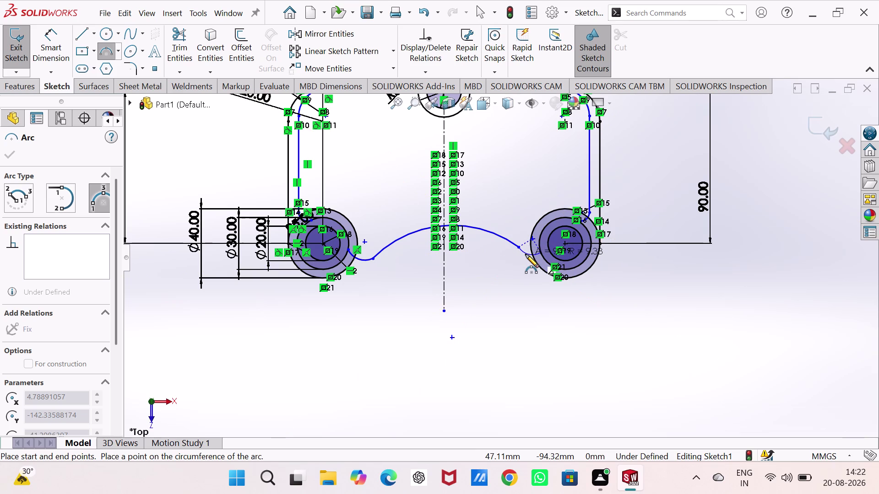
click(525, 254)
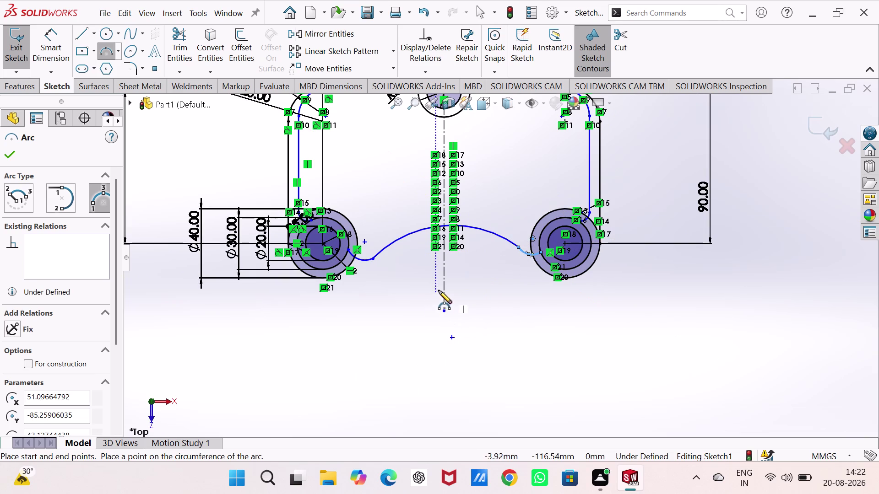
key(Escape)
key(Escape)
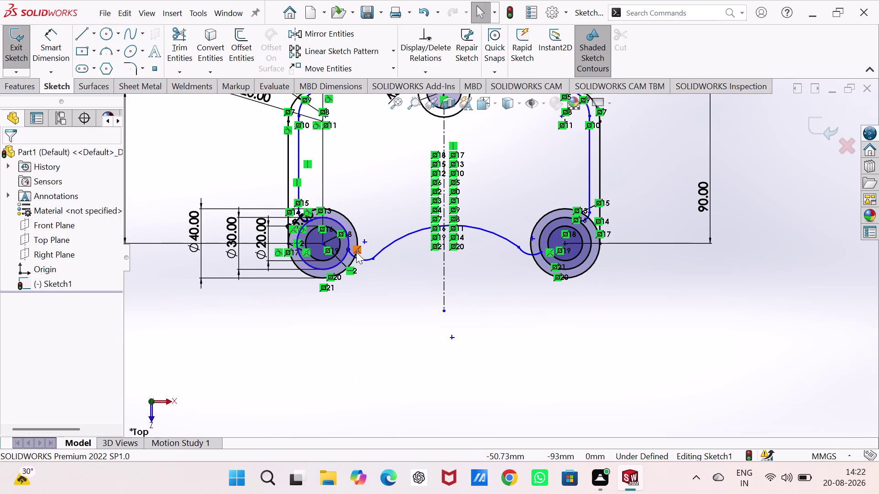
scroll(down, 3)
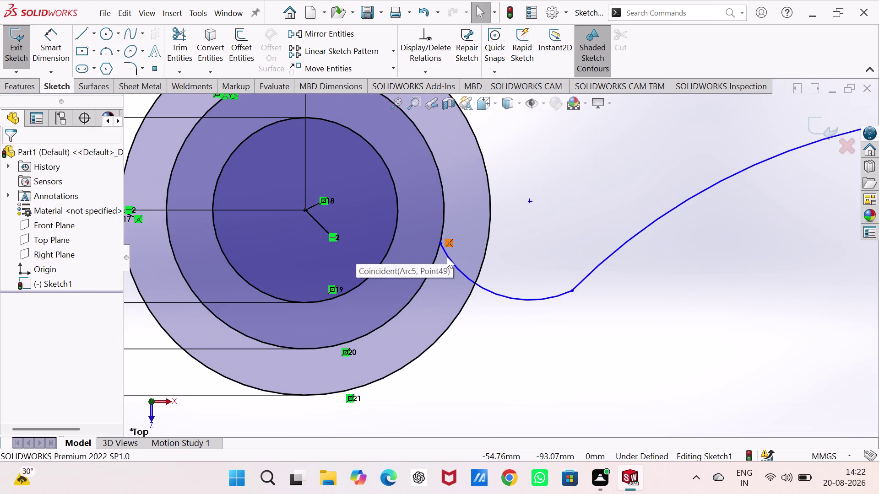
Make the short arc tangent to the left hole's outer circle and the two arcs tangent at their joint.
click(434, 256)
click(449, 258)
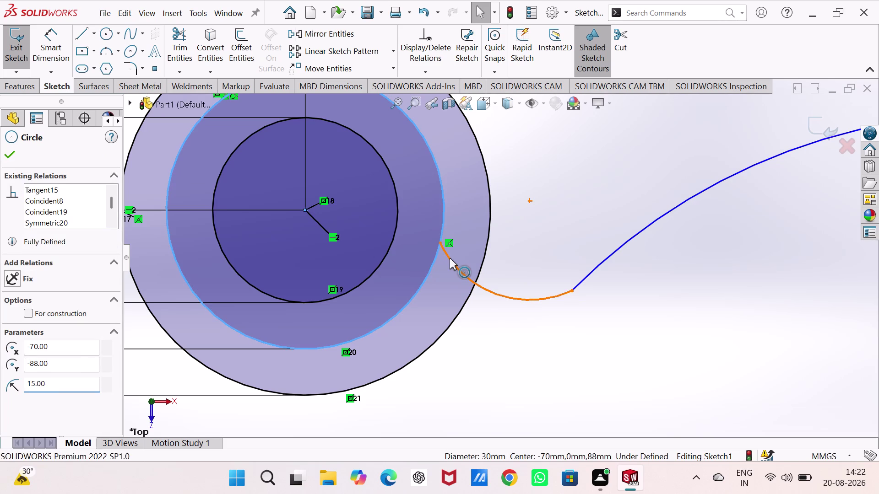
click(492, 211)
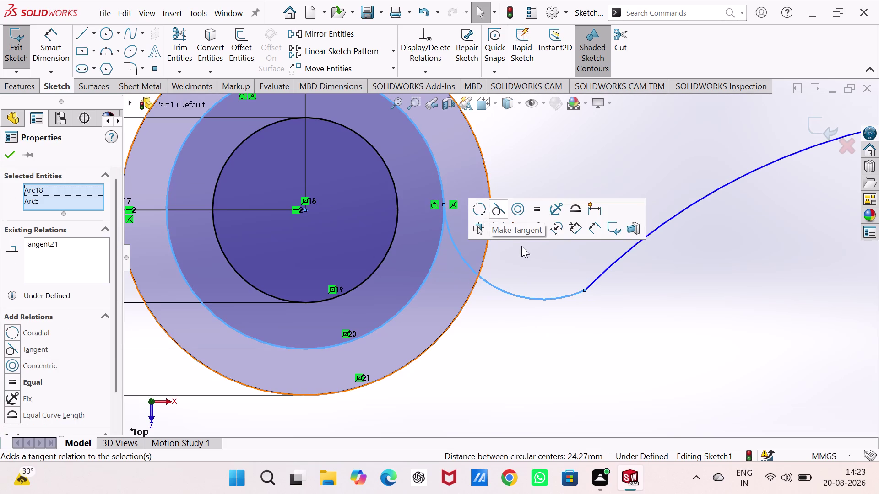
click(581, 290)
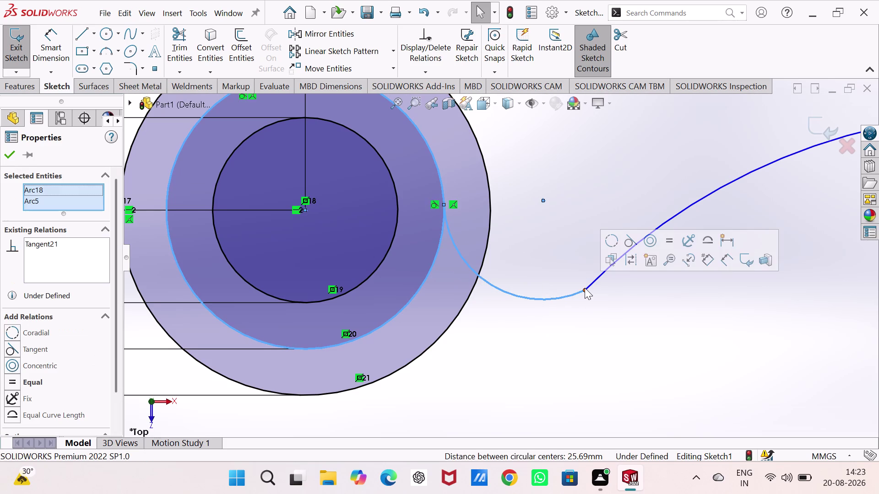
click(626, 242)
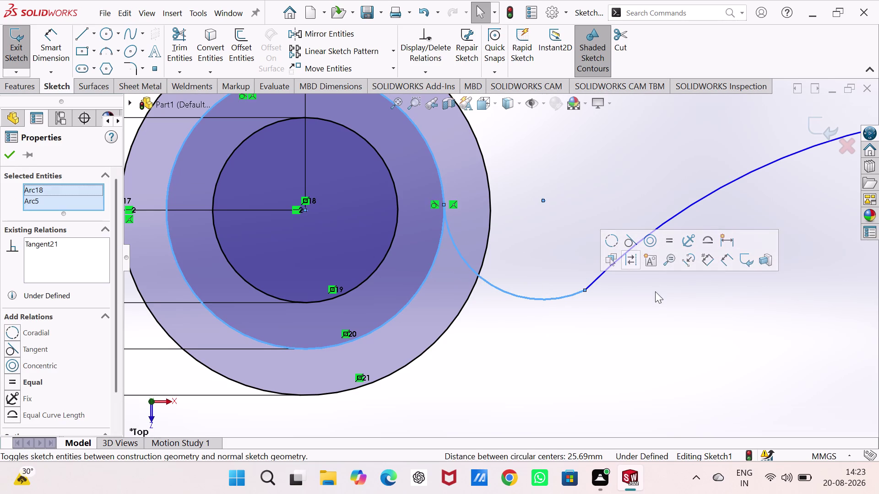
click(626, 238)
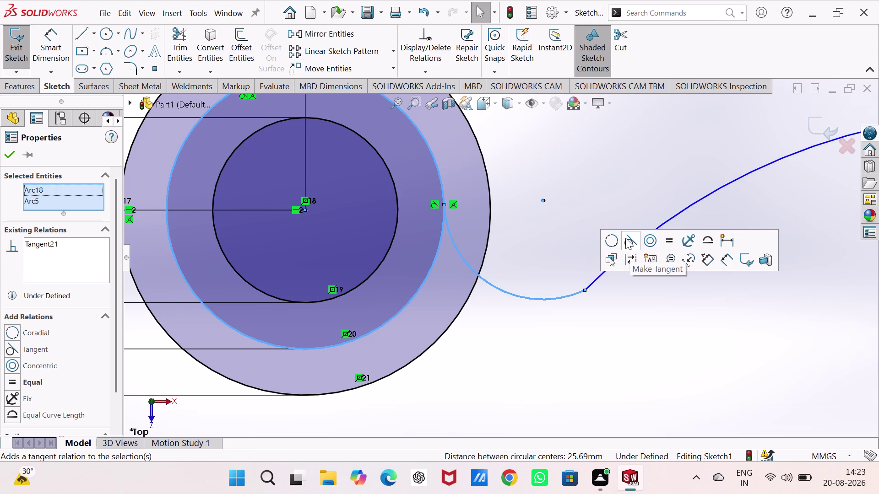
key(Escape)
click(626, 292)
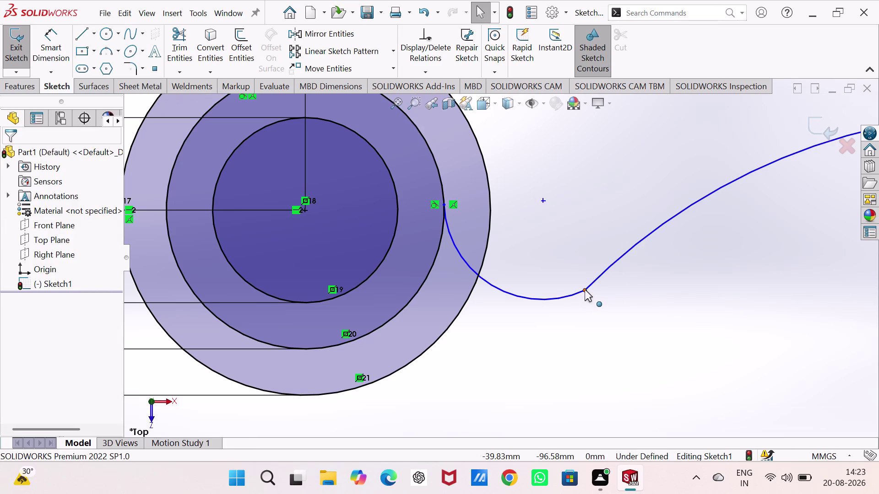
click(584, 290)
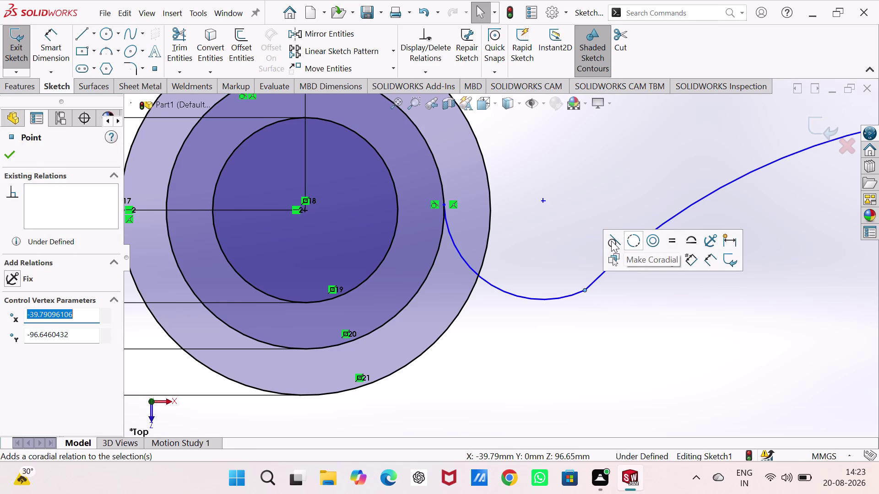
click(611, 241)
click(658, 302)
scroll(up, 3)
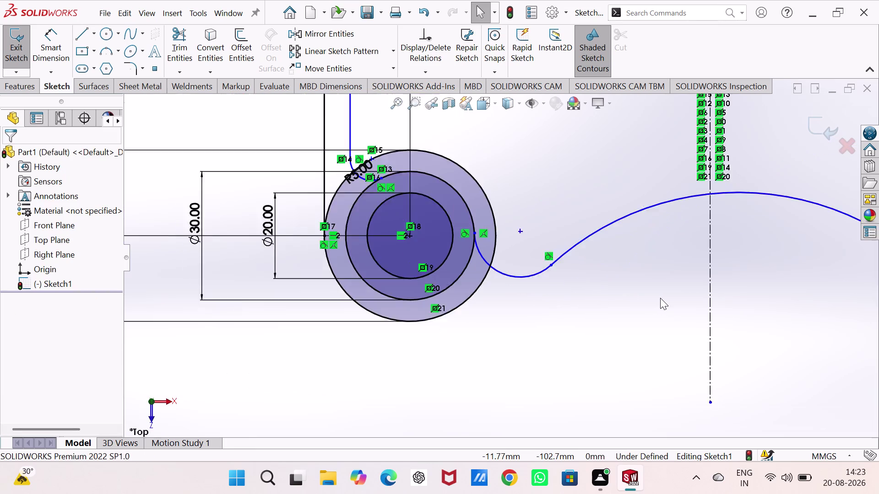
scroll(up, 3)
scroll(down, 3)
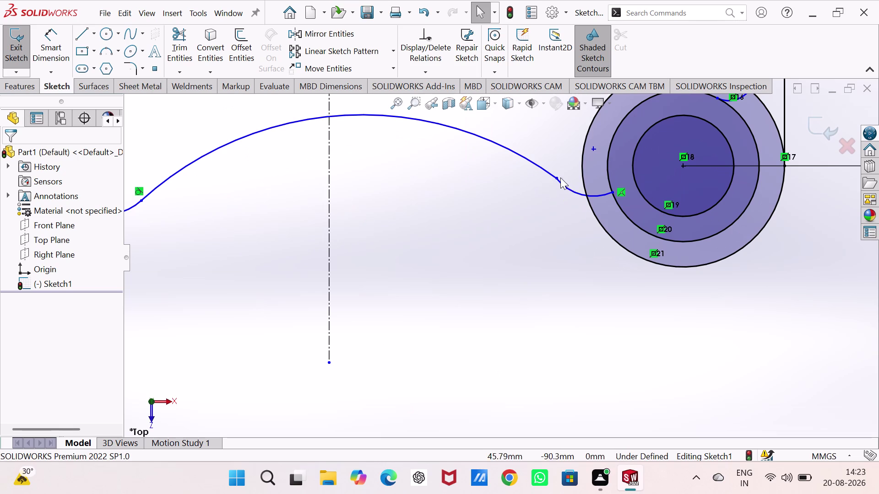
Try relating the arc end point to the right hole's outer circle, then undo it.
click(555, 179)
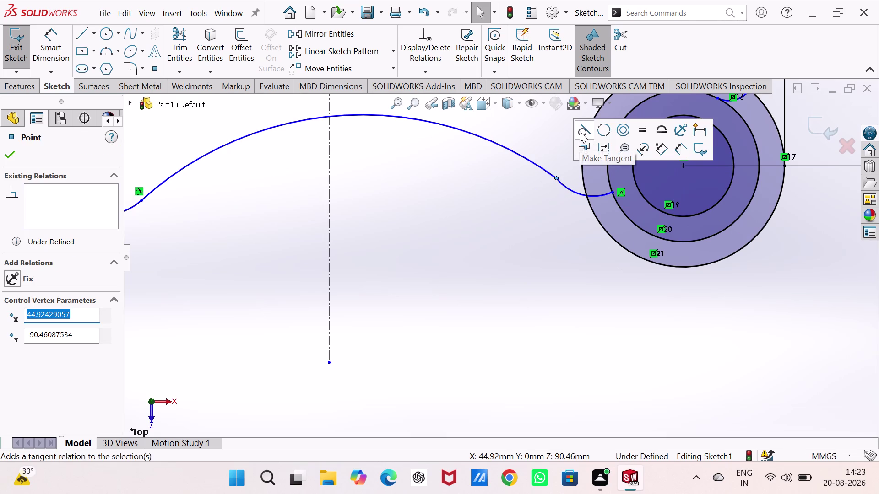
click(580, 131)
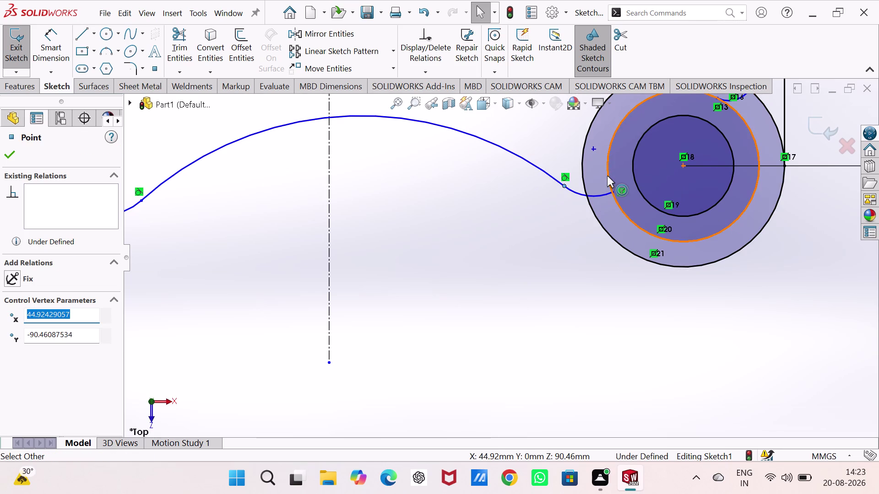
click(607, 176)
click(614, 198)
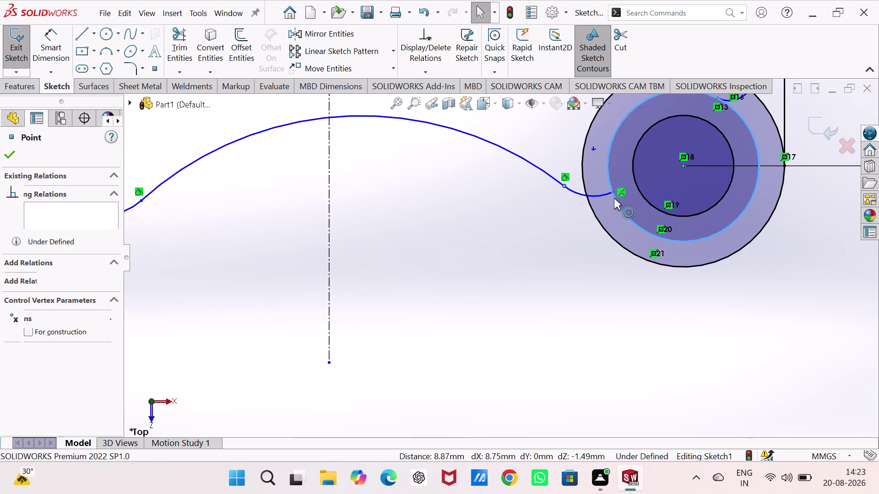
click(640, 150)
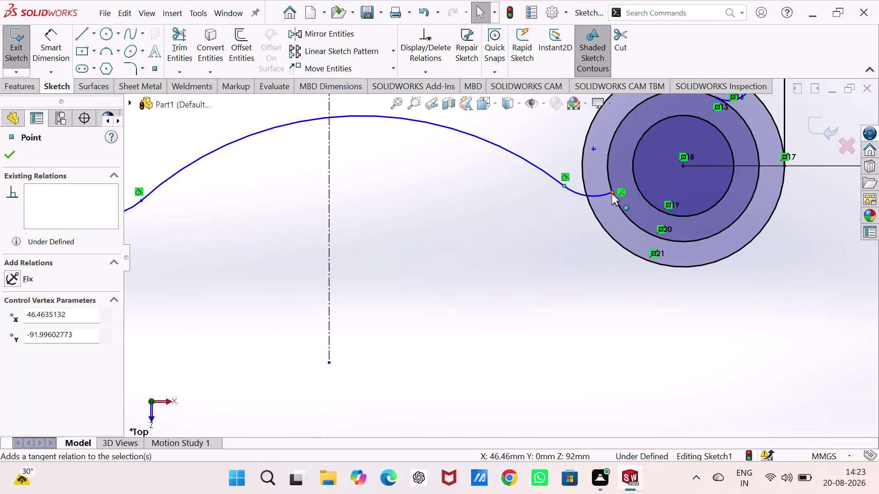
click(609, 178)
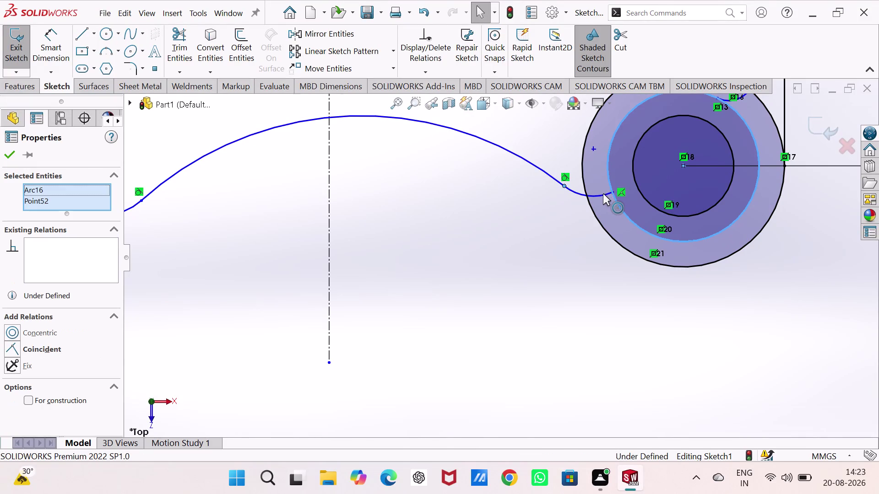
click(602, 193)
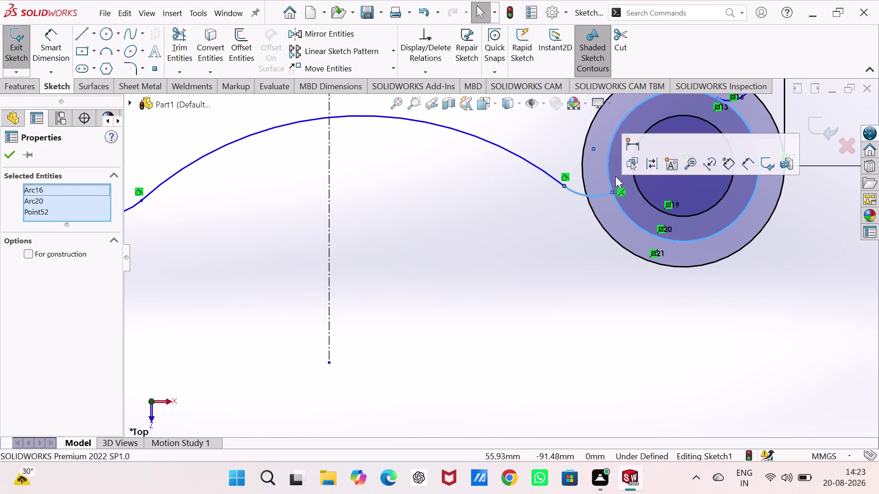
click(262, 249)
key(Escape)
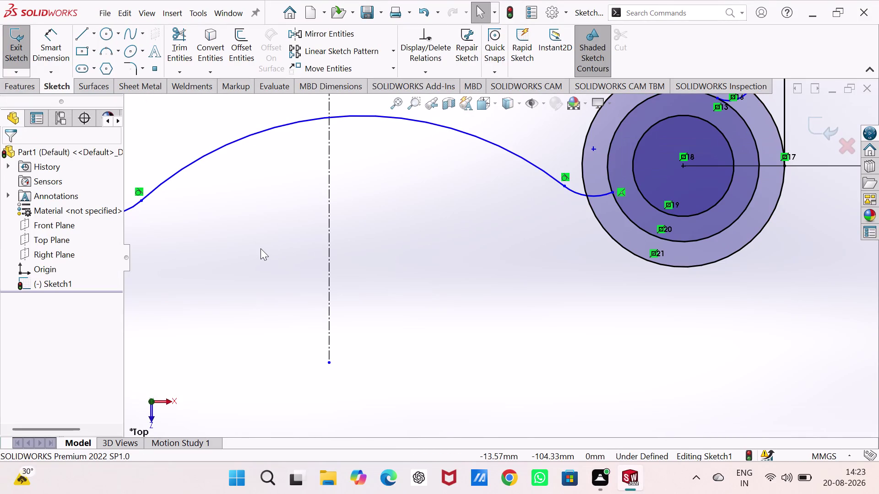
key(Escape)
key(ctrl+z)
Add a Tangent relation between the short connecting arc and the right hole's outer circle.
click(457, 236)
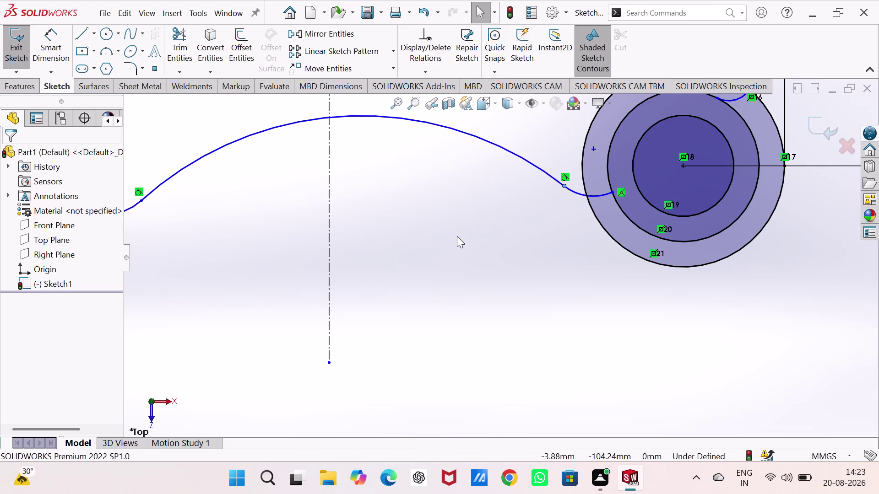
click(571, 190)
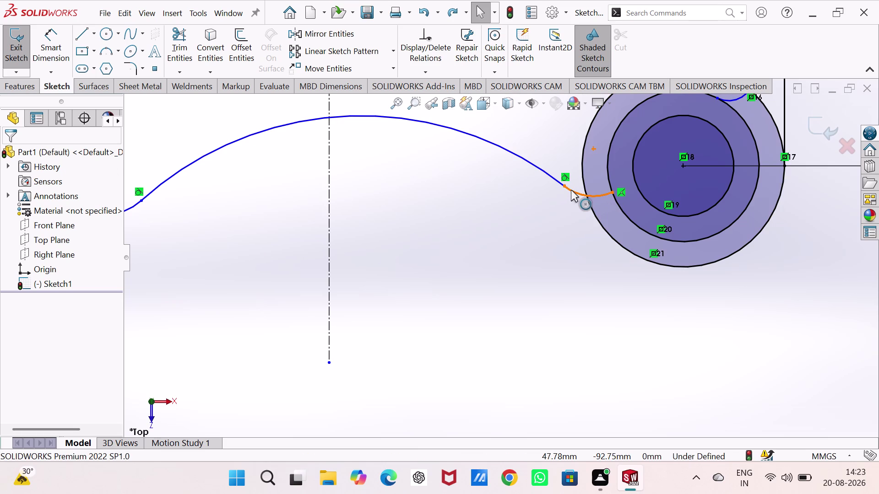
click(609, 146)
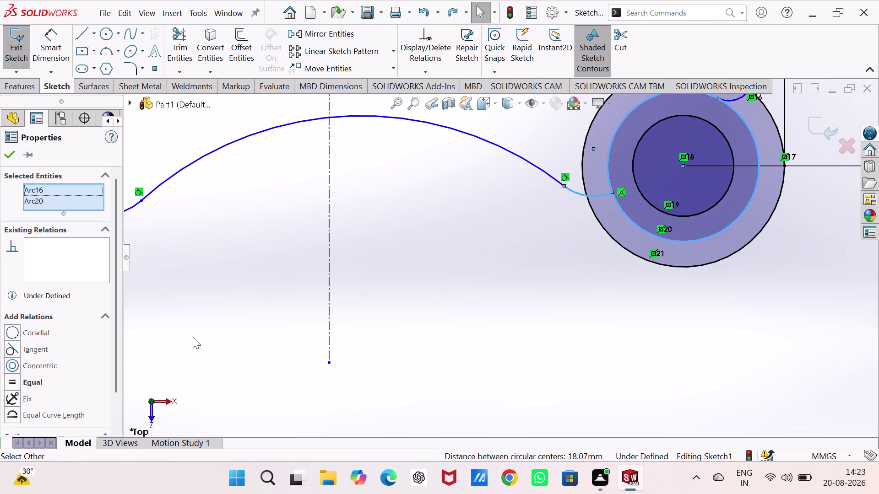
click(16, 348)
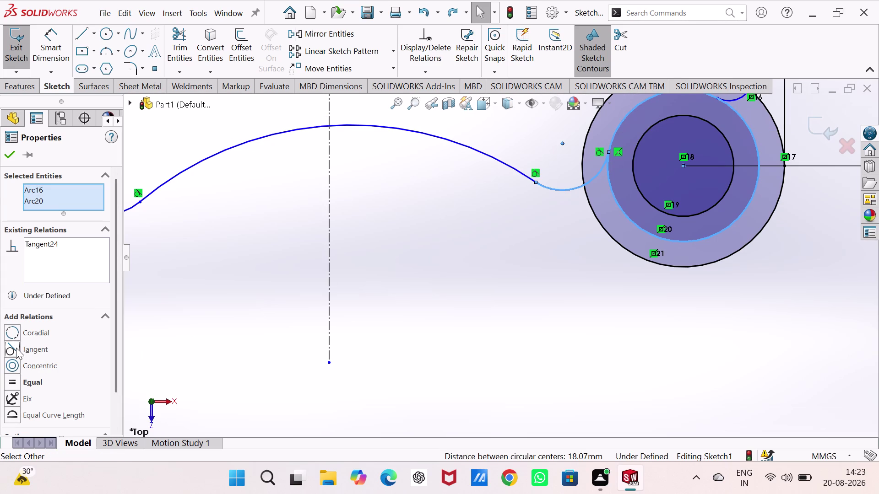
click(447, 284)
scroll(up, 3)
scroll(up, 3)
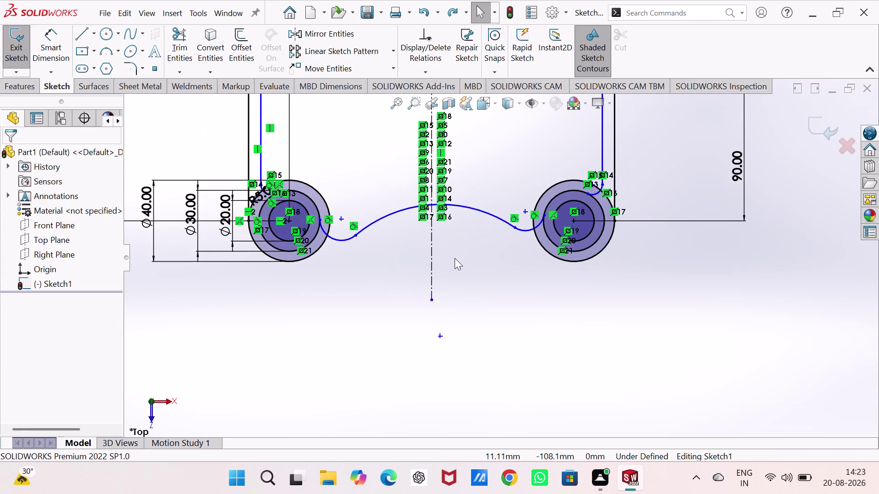
scroll(down, 3)
scroll(down, 3)
scroll(down, 3)
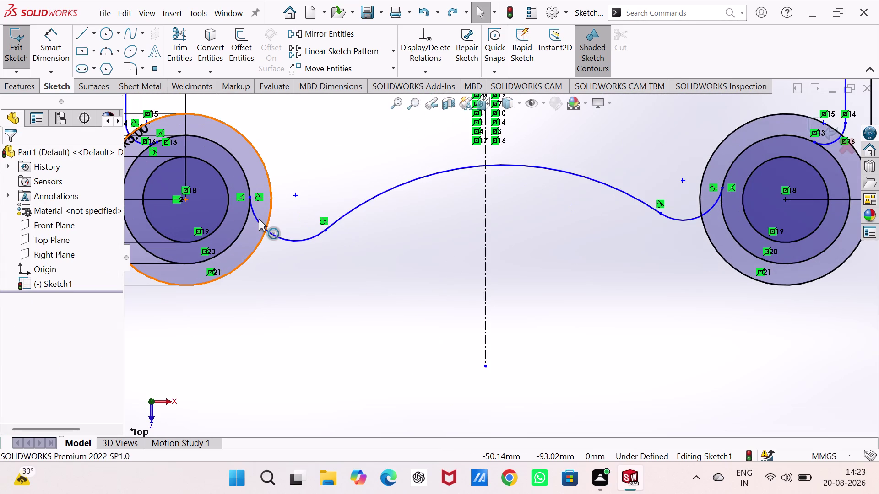
scroll(up, 3)
scroll(down, 3)
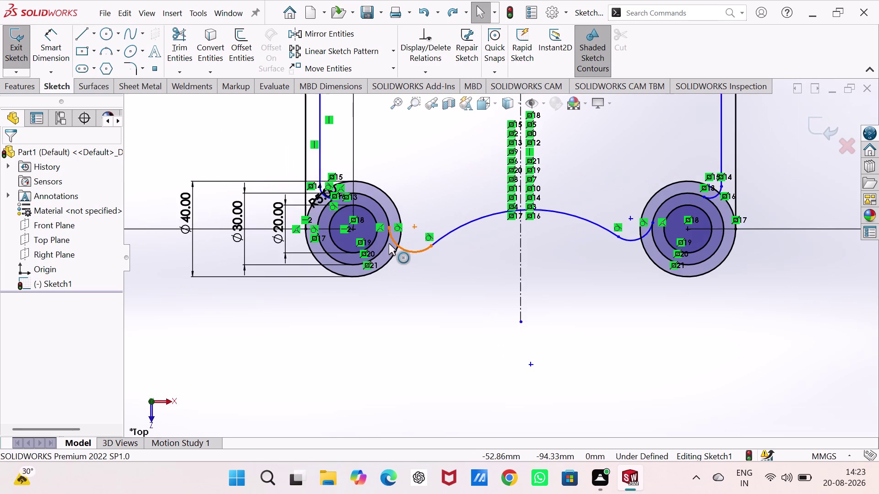
scroll(down, 3)
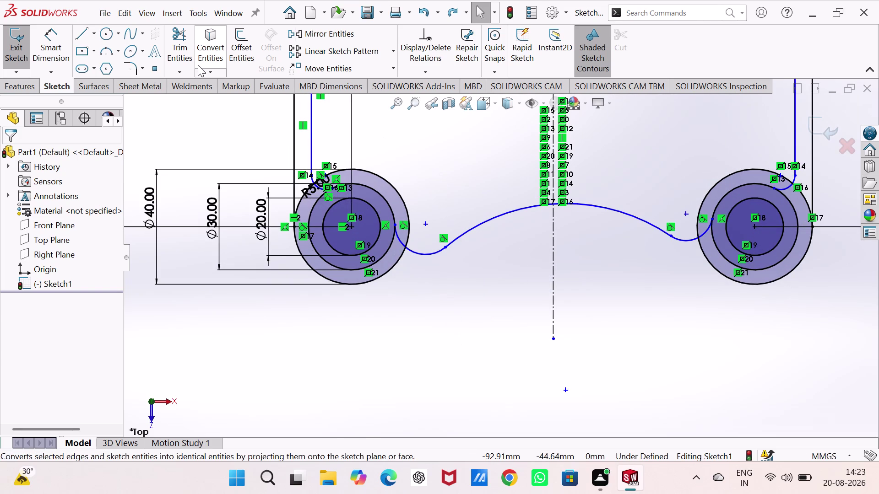
click(182, 40)
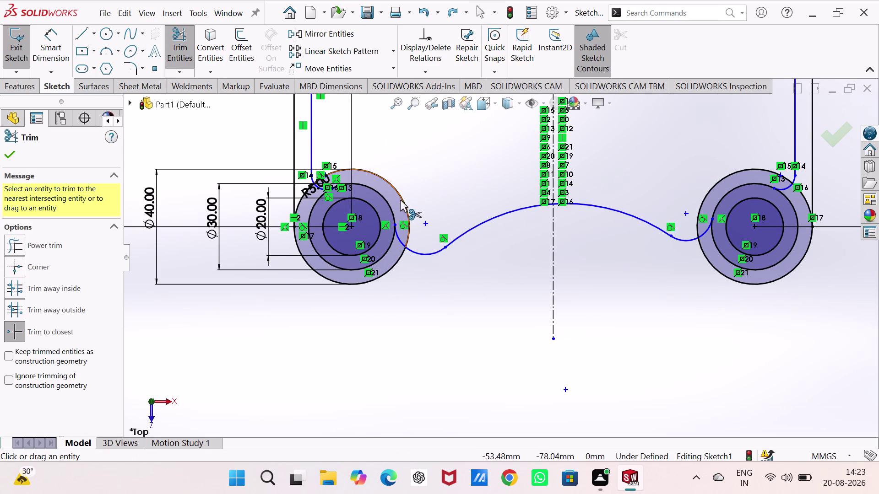
Trim the unwanted outer-circle segments and the middle circle around the left lower hole.
scroll(down, 3)
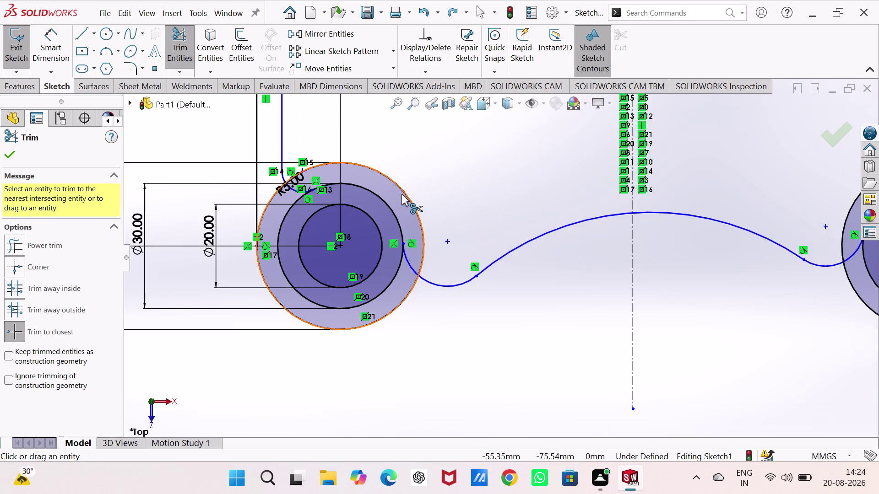
click(402, 194)
click(407, 198)
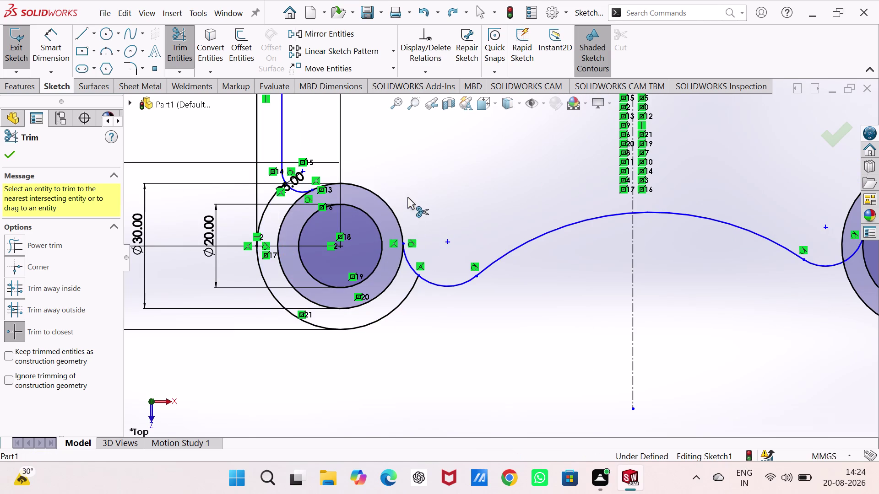
click(296, 293)
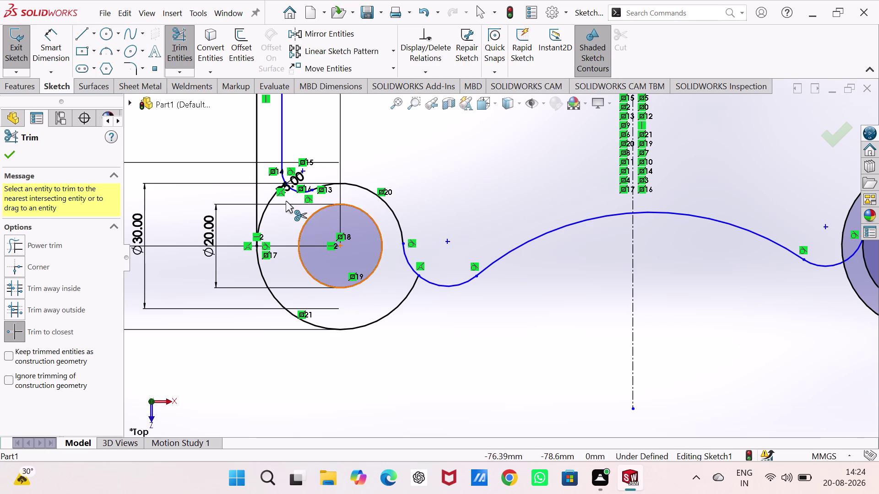
click(270, 196)
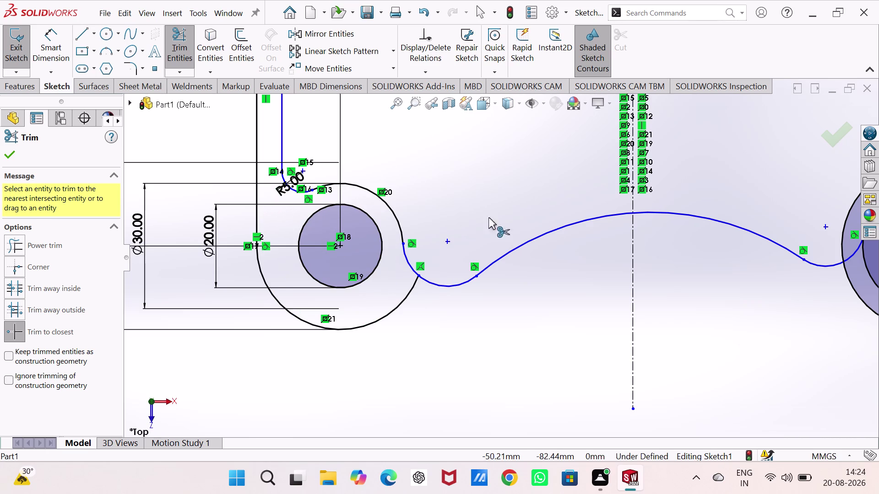
scroll(up, 3)
scroll(up, 3)
scroll(down, 3)
scroll(down, 3)
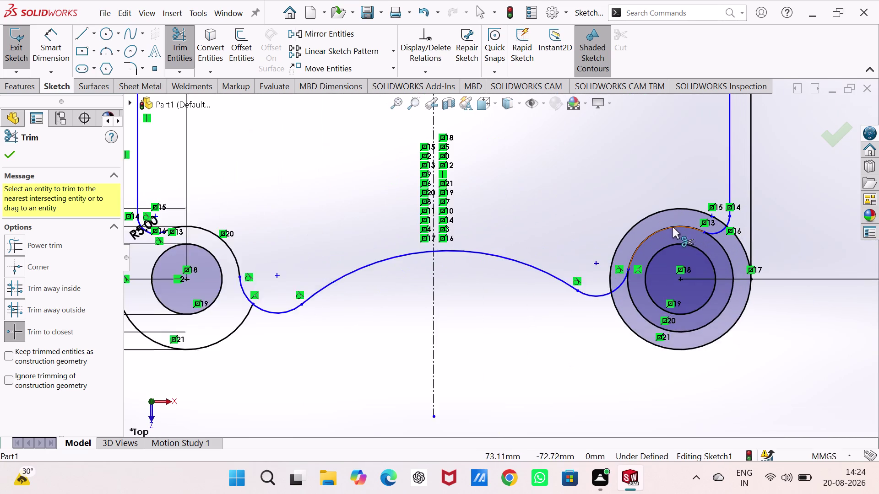
Trim the top of the right outer circle and remove the right hole's middle circle.
click(633, 217)
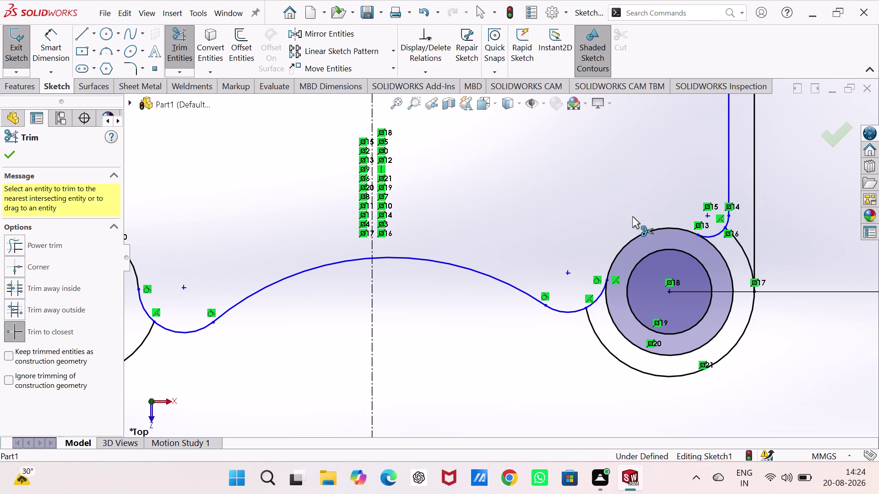
click(719, 328)
scroll(up, 3)
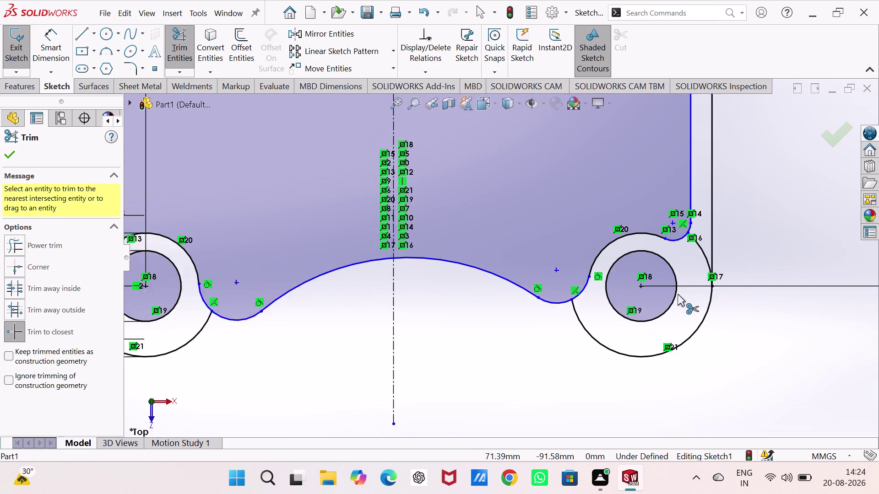
scroll(up, 3)
scroll(down, 3)
scroll(down, 3)
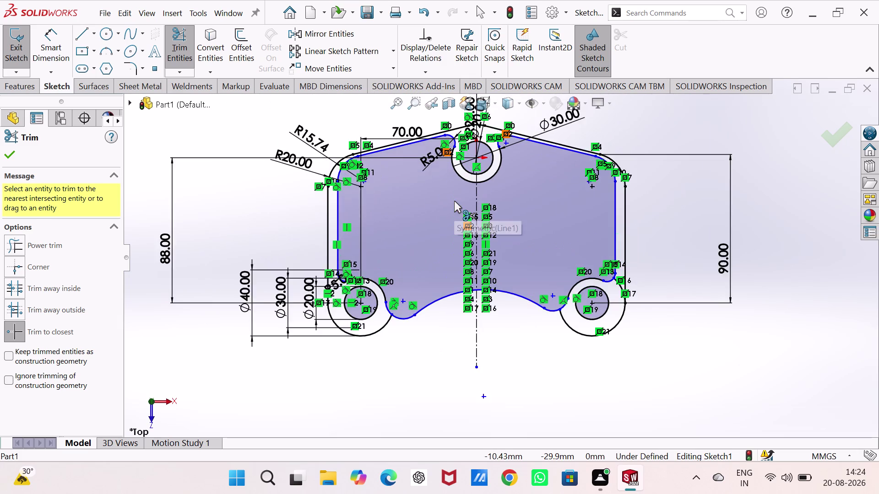
scroll(down, 3)
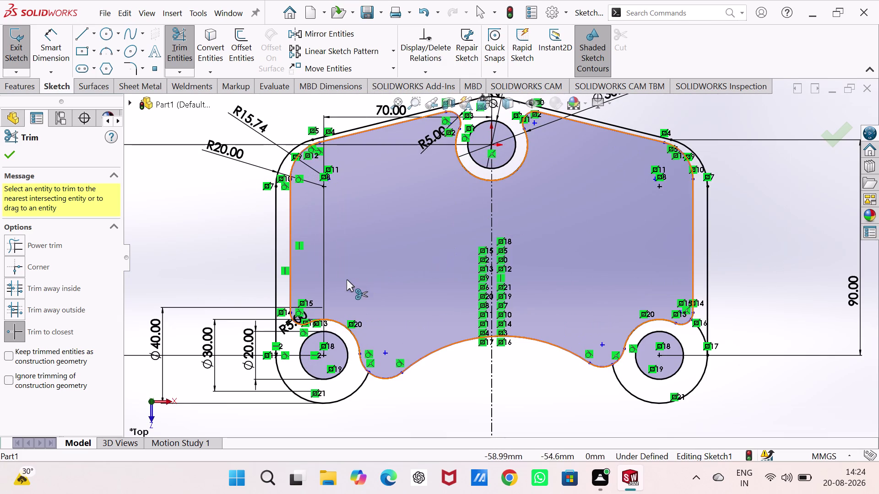
scroll(up, 3)
scroll(down, 3)
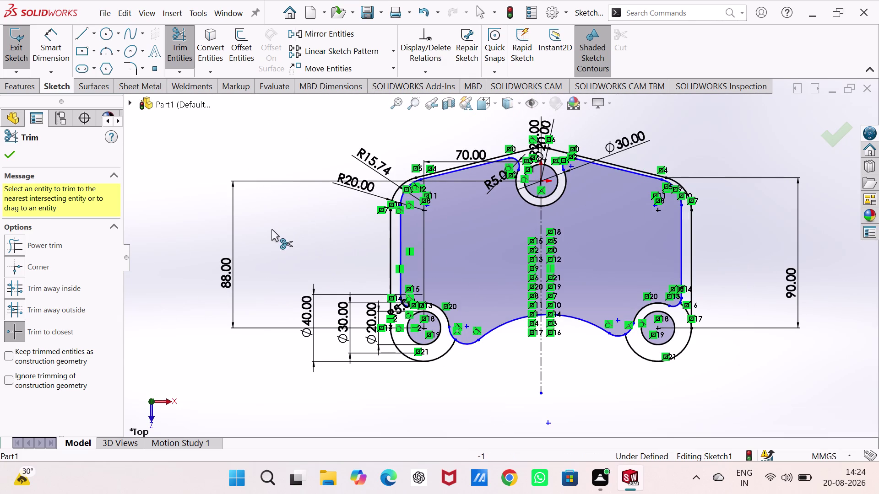
right_drag(269, 249, 274, 232)
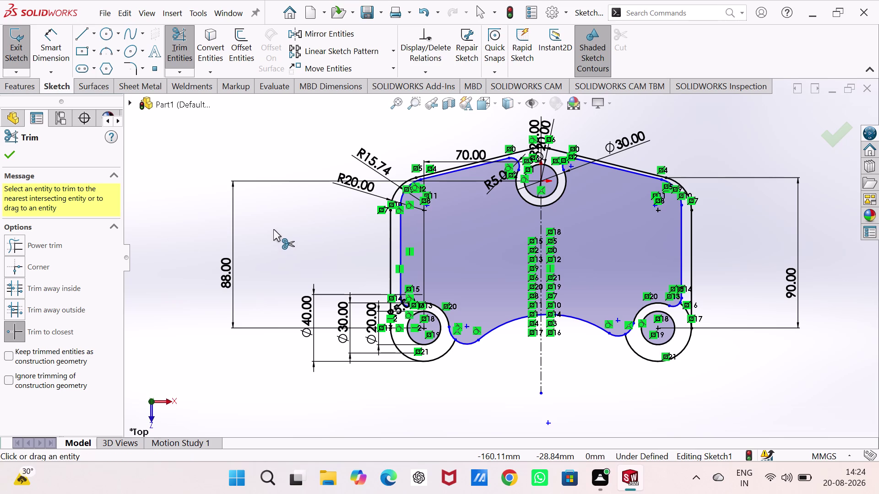
click(105, 46)
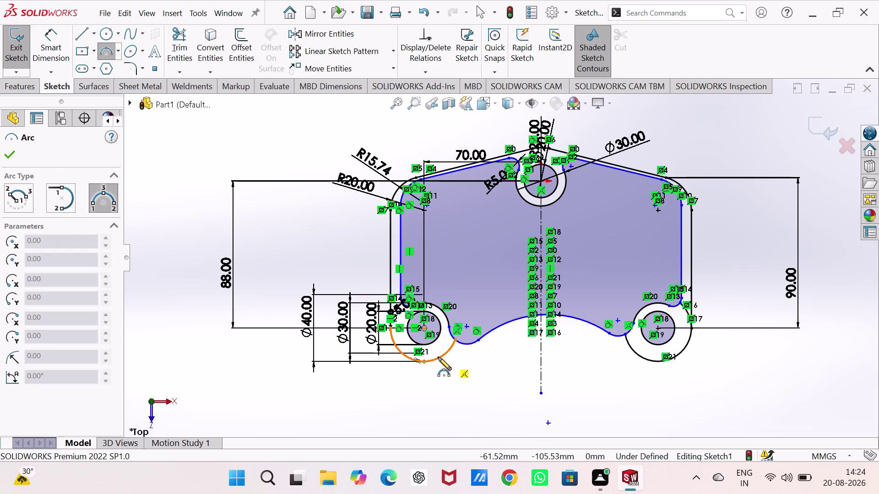
Draw a 3-point arc bowing below the plate from the left to the right outer circle.
click(438, 358)
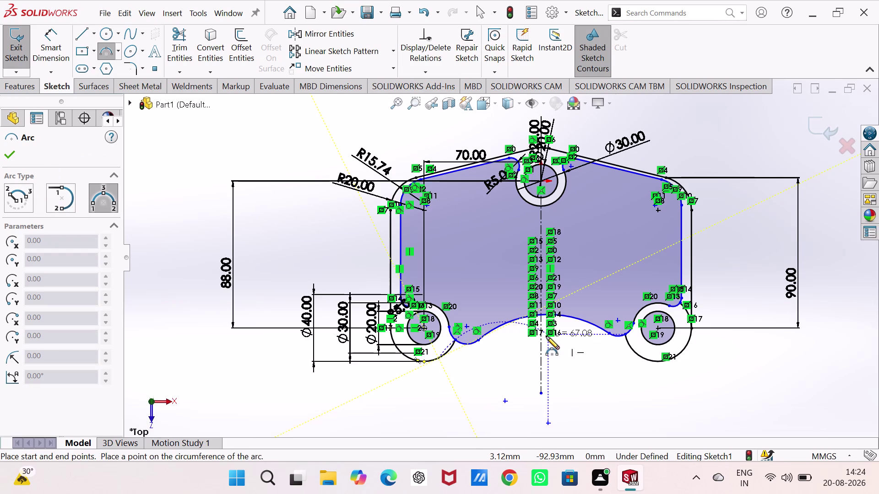
click(642, 357)
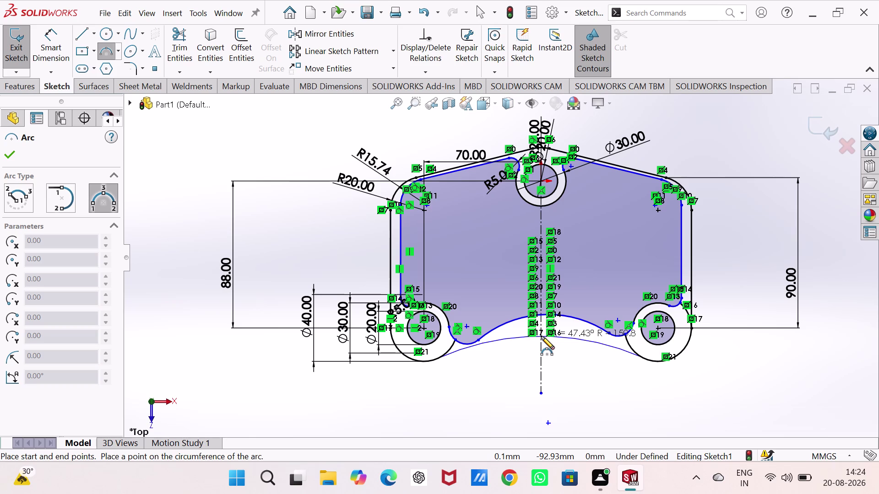
click(541, 337)
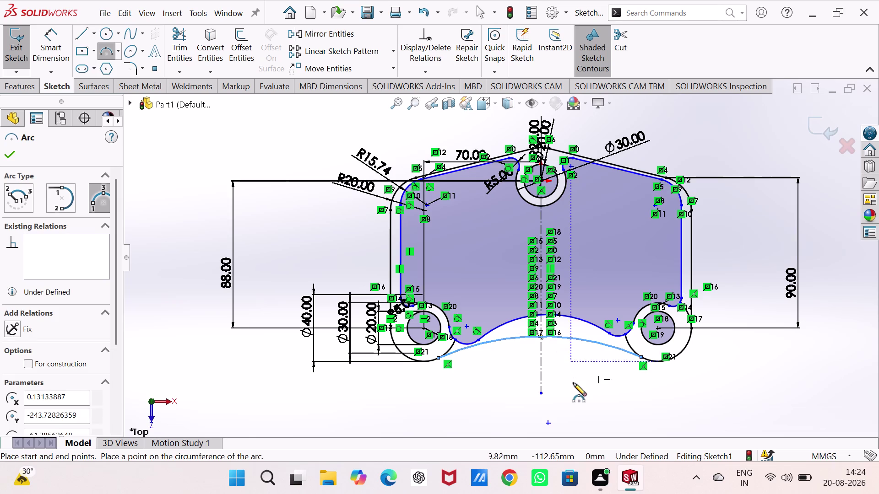
right_drag(570, 391, 582, 333)
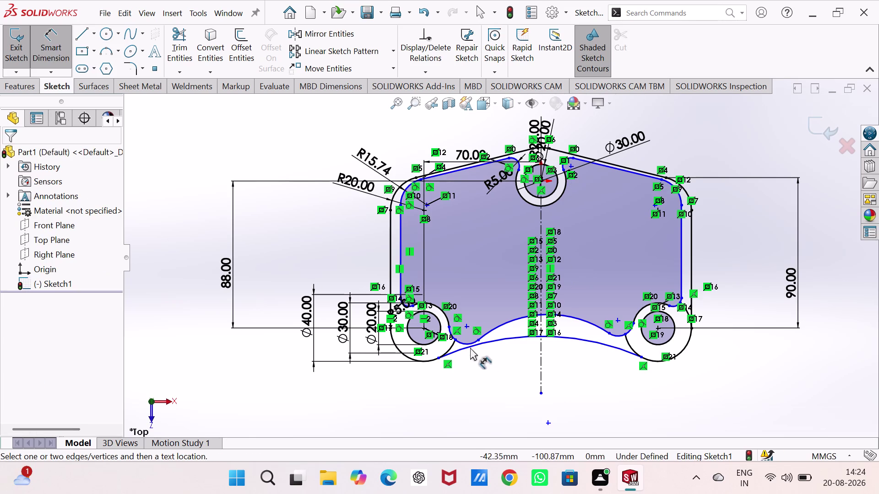
Dimension the small left and right blend arcs to a 5 mm radius.
click(463, 342)
click(400, 388)
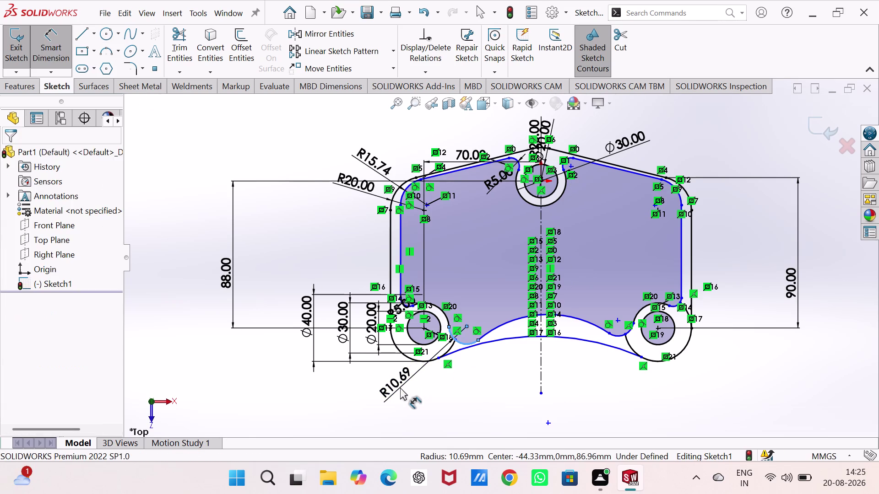
key(5)
key(Return)
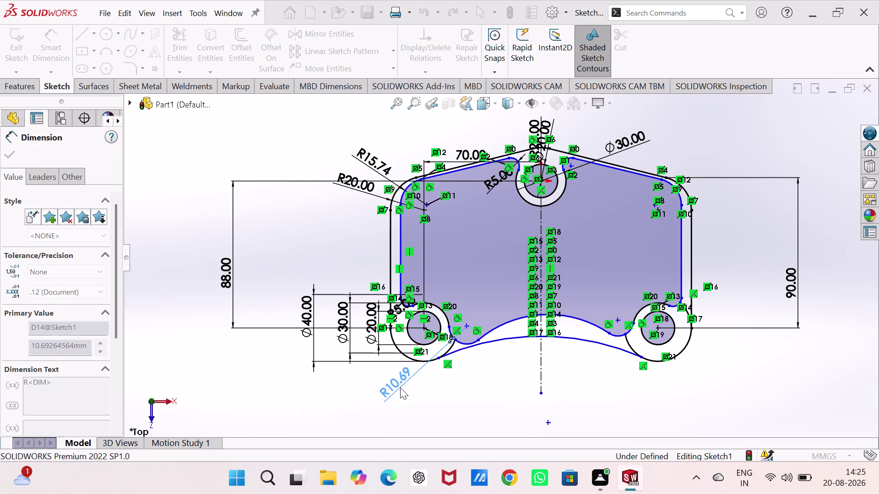
click(616, 337)
click(613, 371)
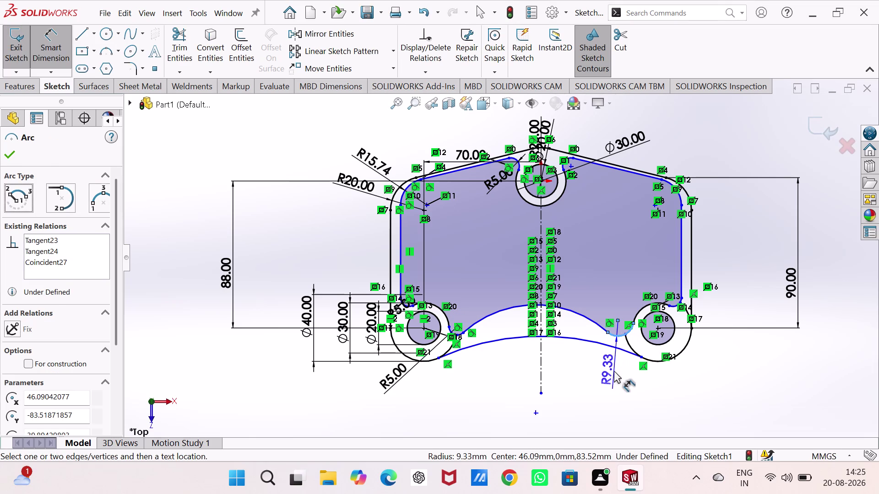
key(5)
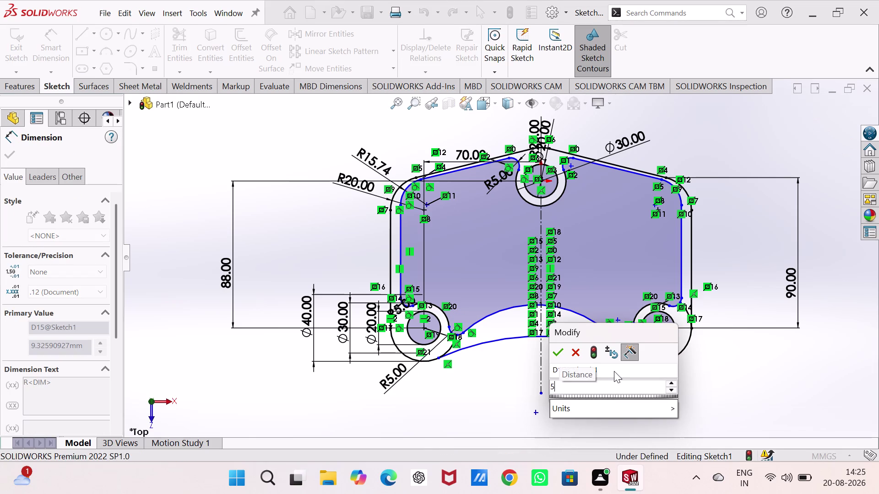
key(Return)
Dimension one more small fillet arc and keep that conflicting radius as a driven dimension.
scroll(down, 3)
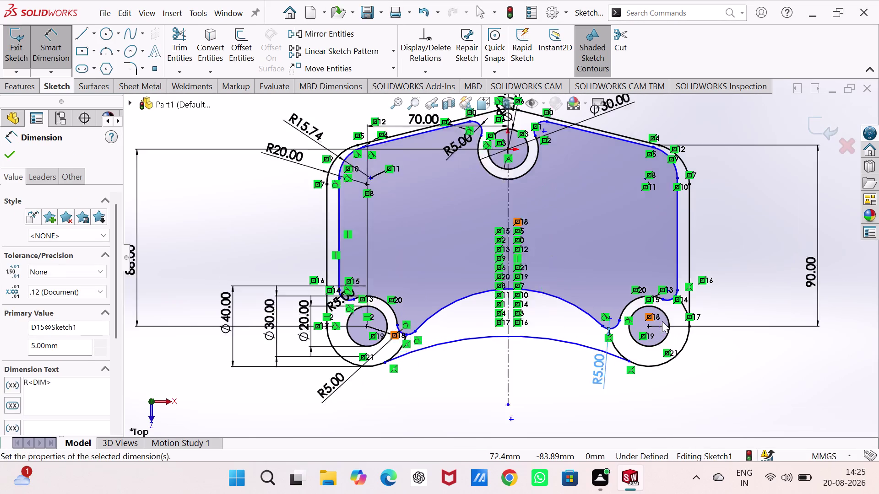
scroll(down, 3)
scroll(down, 3)
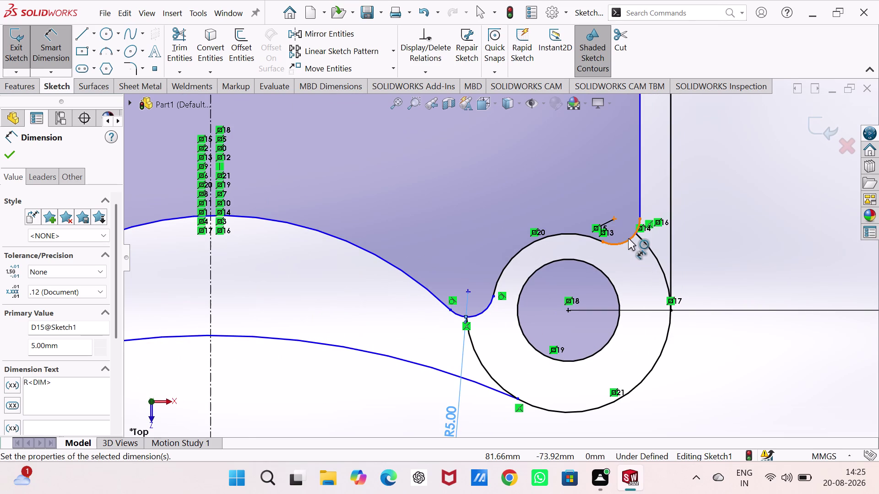
click(628, 238)
click(634, 264)
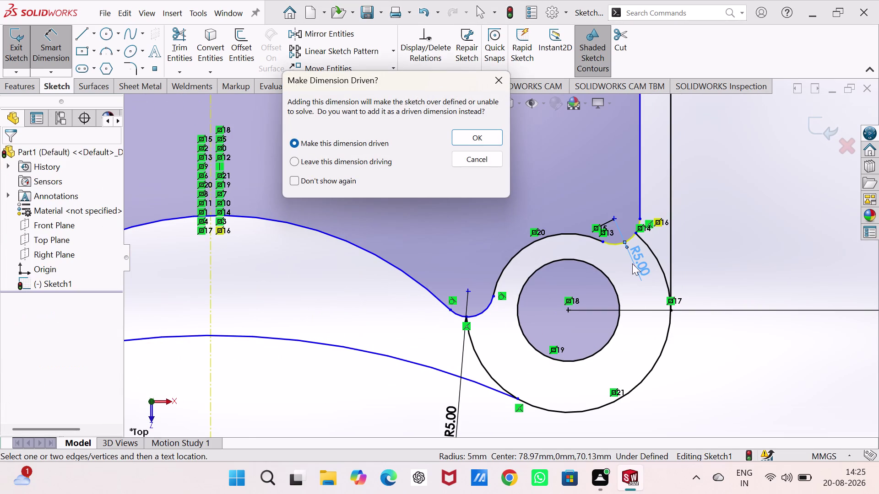
click(499, 78)
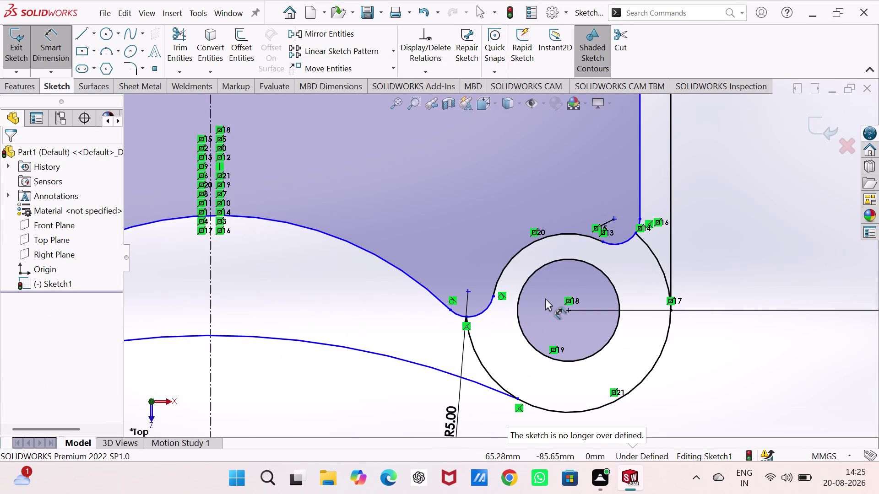
scroll(up, 3)
scroll(up, 3)
scroll(up, 3)
scroll(down, 3)
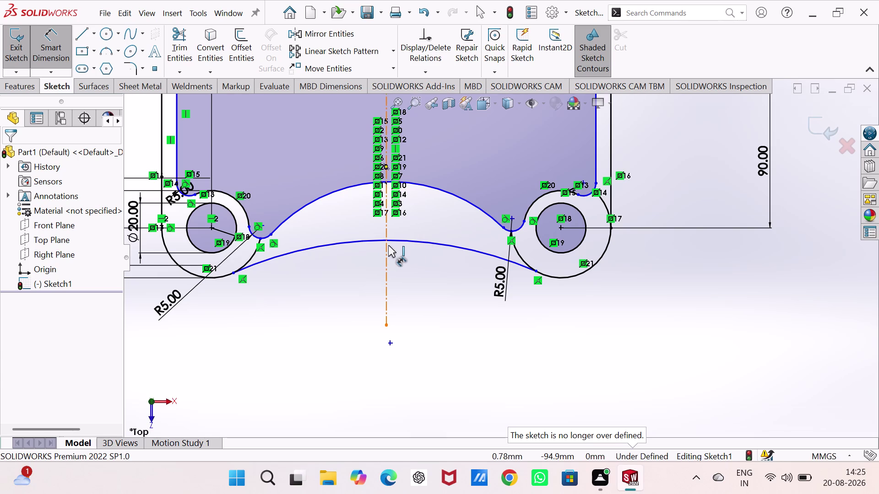
key(Escape)
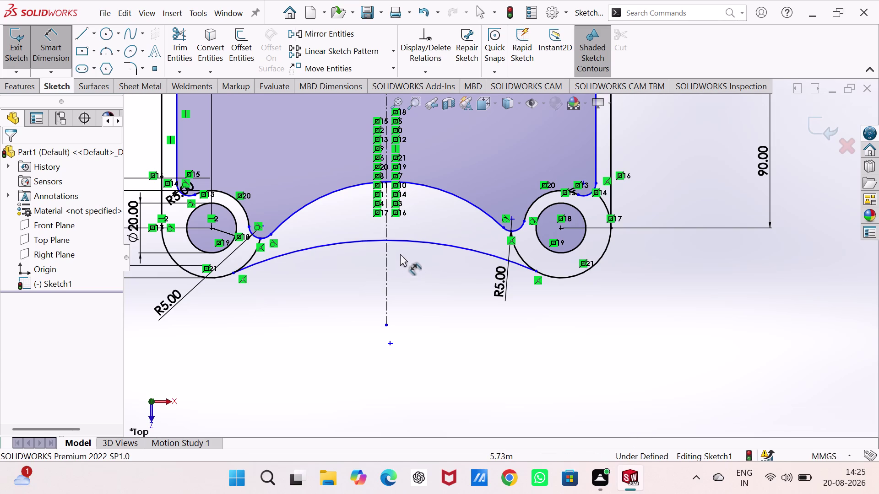
Drag the lower curved edge upward until it sits just below the upper curve.
key(Escape)
key(Escape)
drag(386, 241, 387, 235)
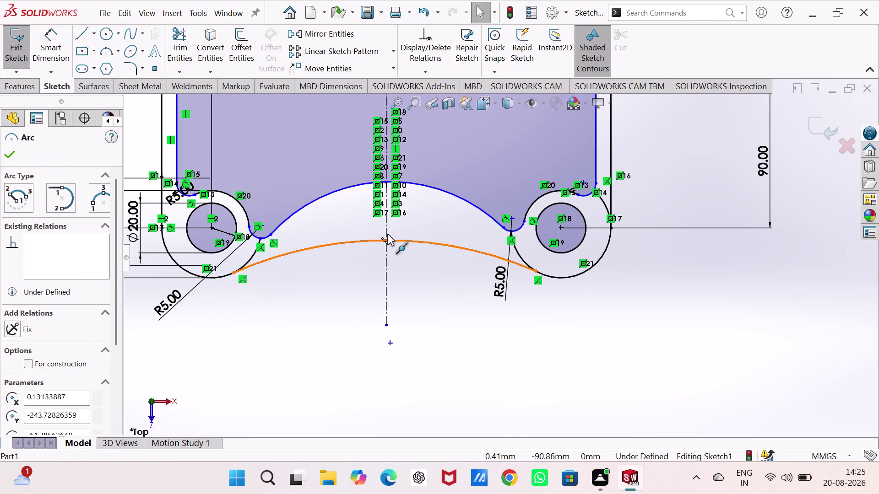
drag(387, 234, 388, 228)
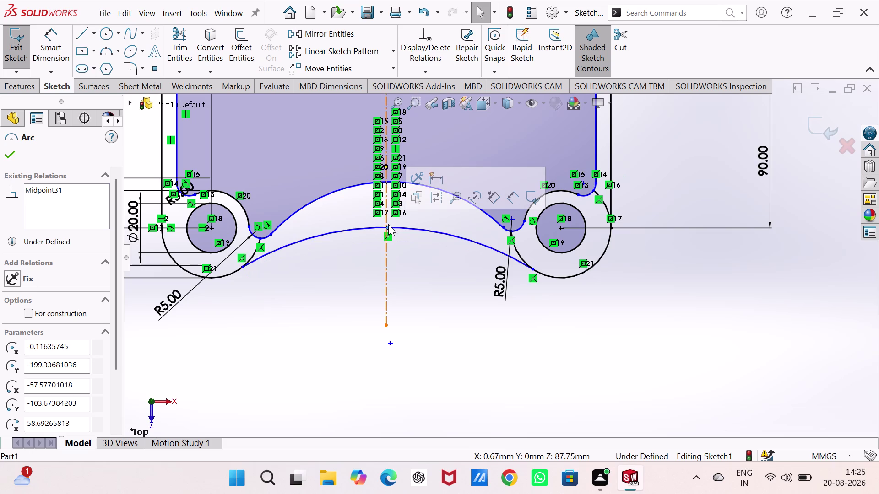
drag(387, 226, 386, 209)
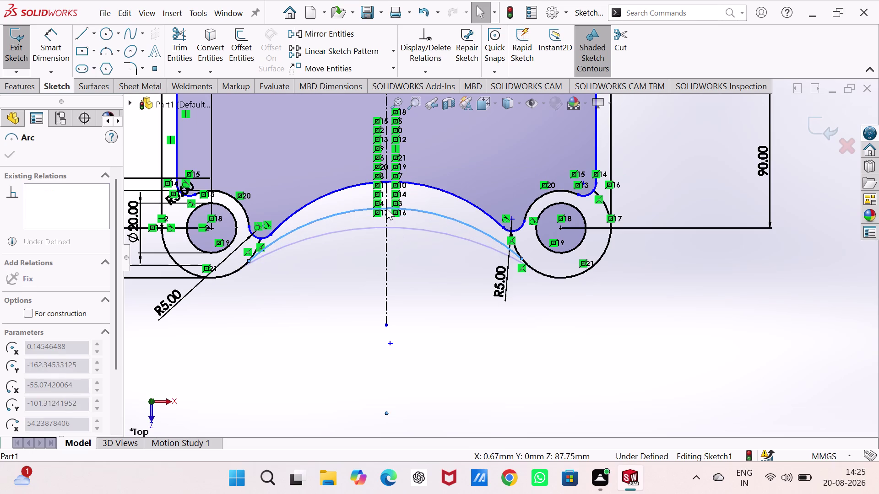
drag(386, 209, 388, 213)
click(340, 304)
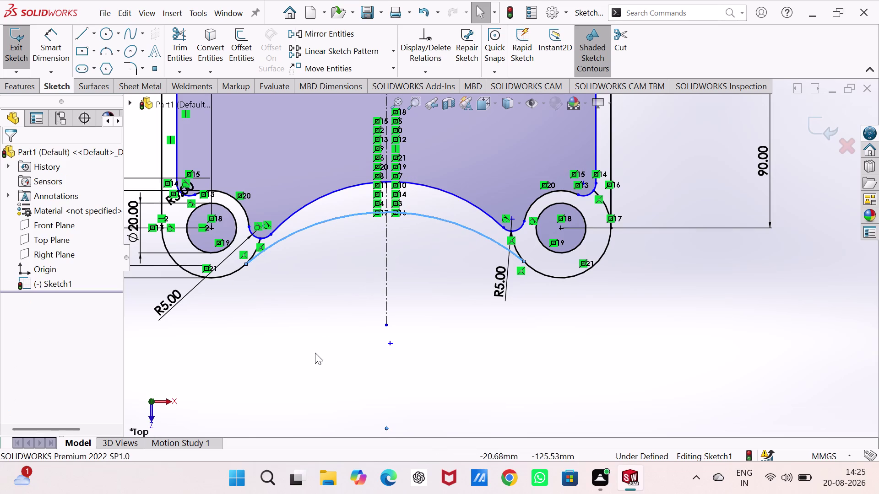
Make the lower curve tangent to the left hole's outer circle.
click(292, 235)
click(228, 273)
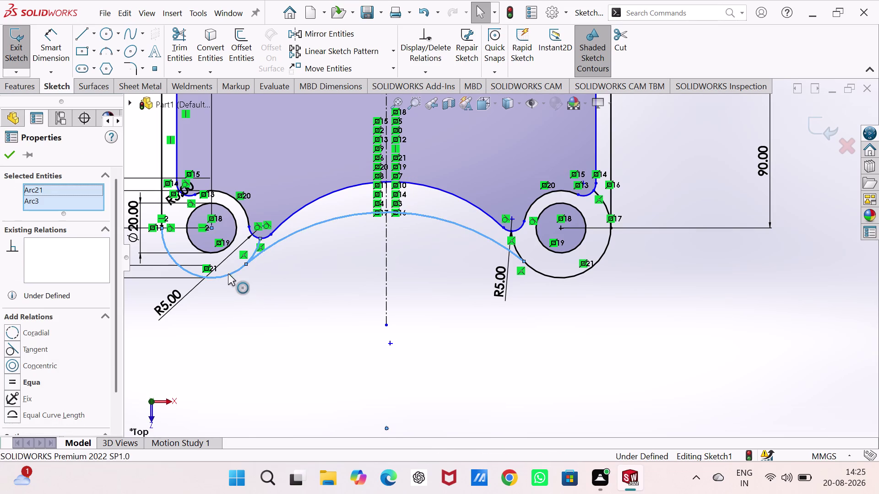
click(276, 224)
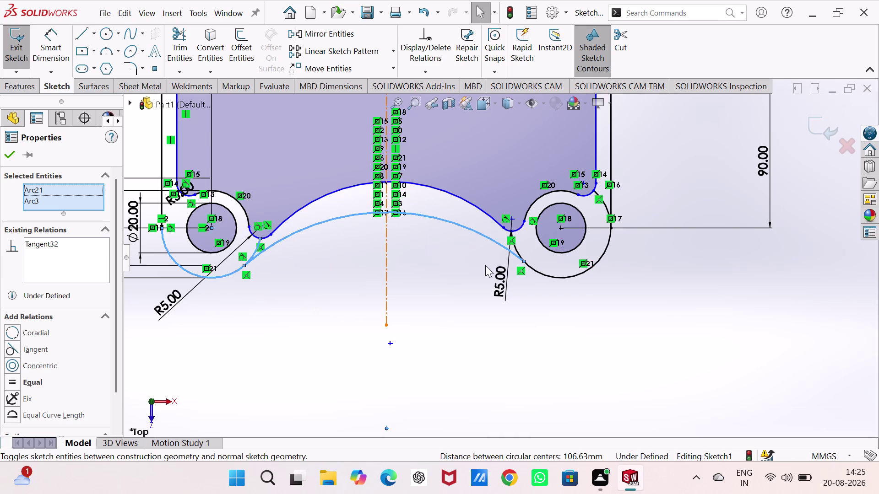
click(487, 236)
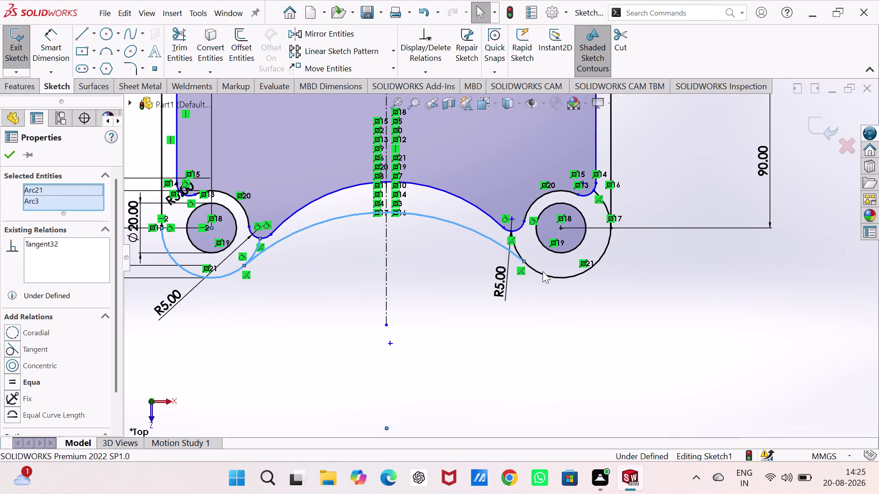
click(548, 276)
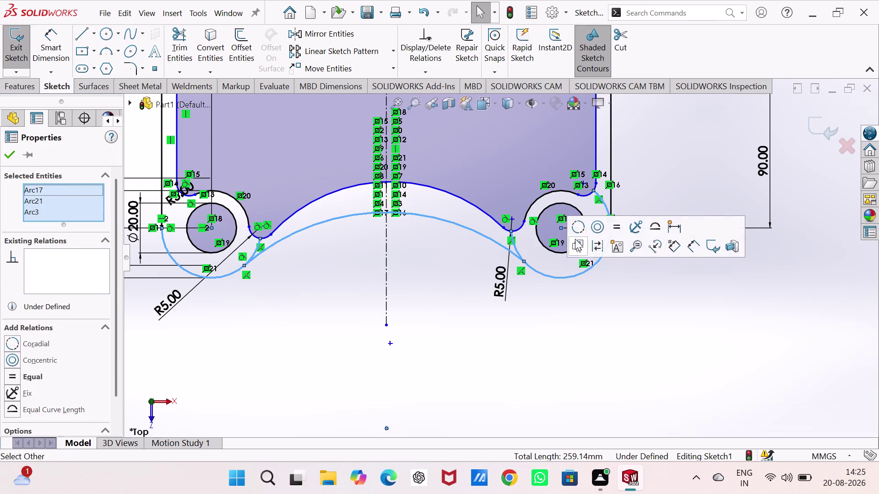
click(539, 304)
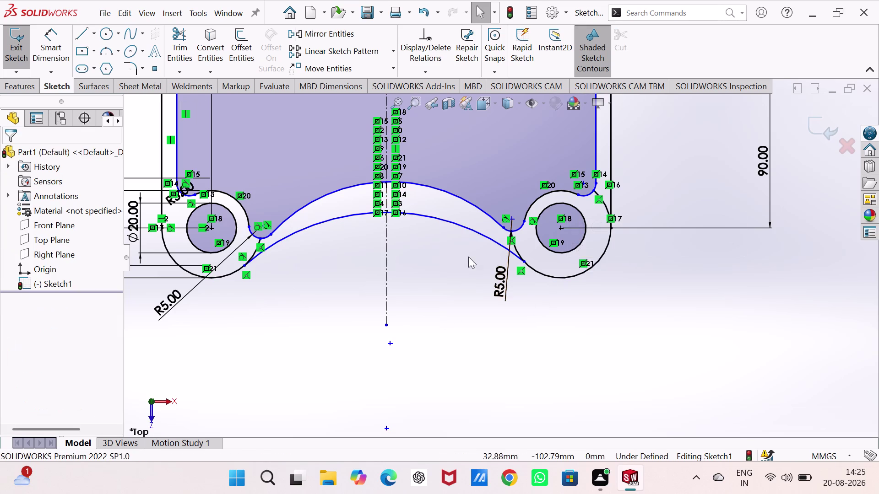
Make the lower curve tangent to the right hole's outer circle.
click(473, 232)
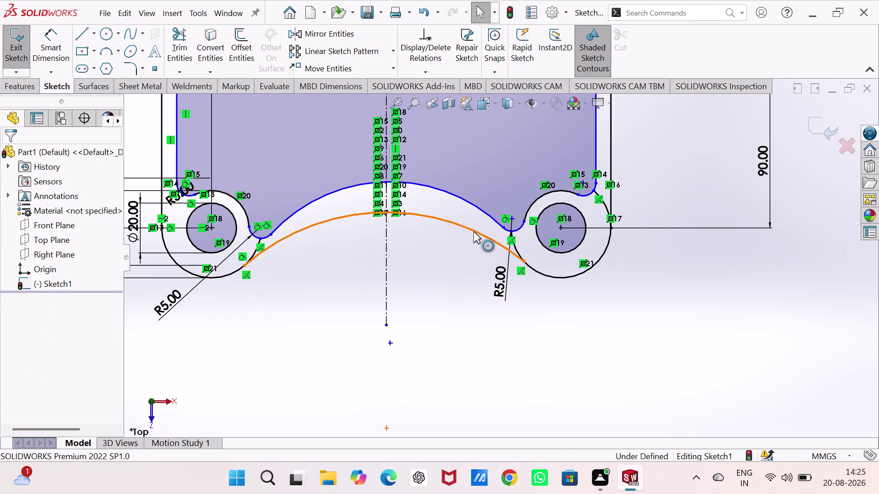
click(554, 277)
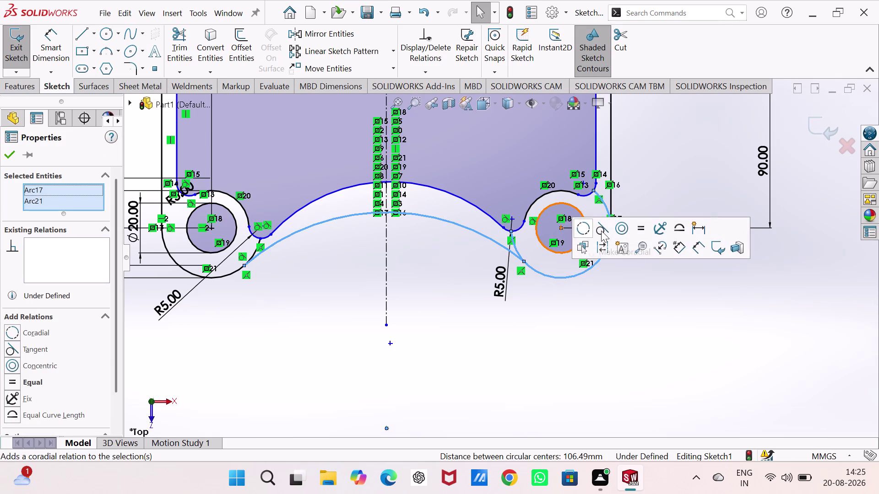
click(604, 229)
click(558, 310)
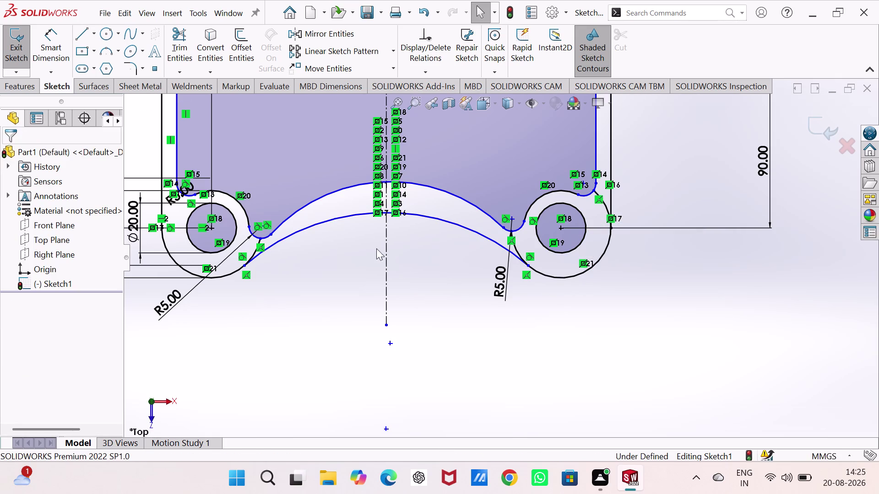
click(176, 38)
Trim the leftover offset curve segments beside the left and right holes.
scroll(down, 3)
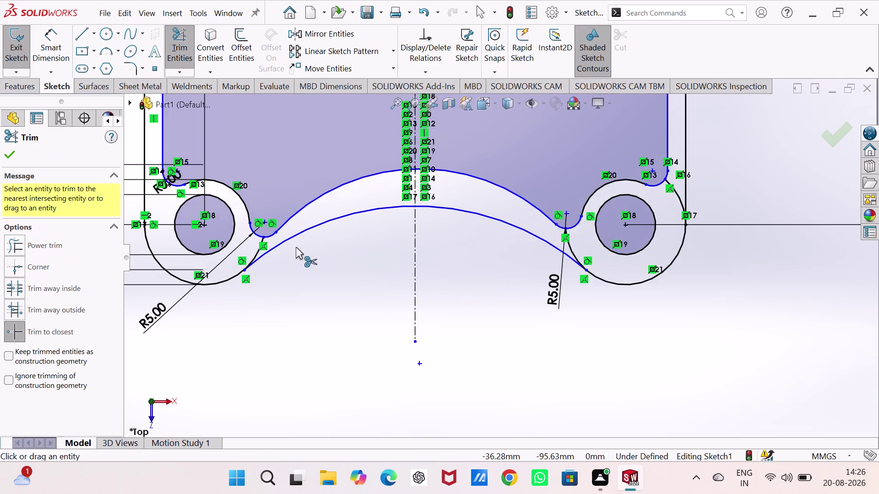
scroll(down, 3)
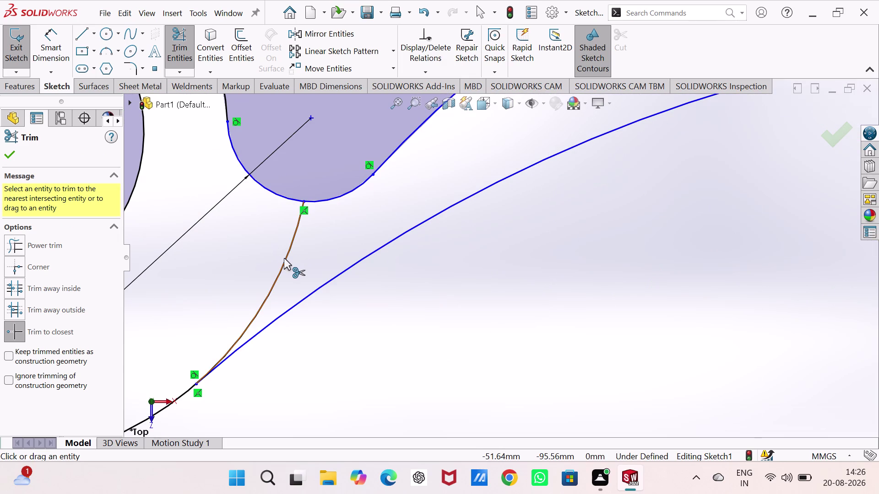
click(284, 258)
scroll(up, 3)
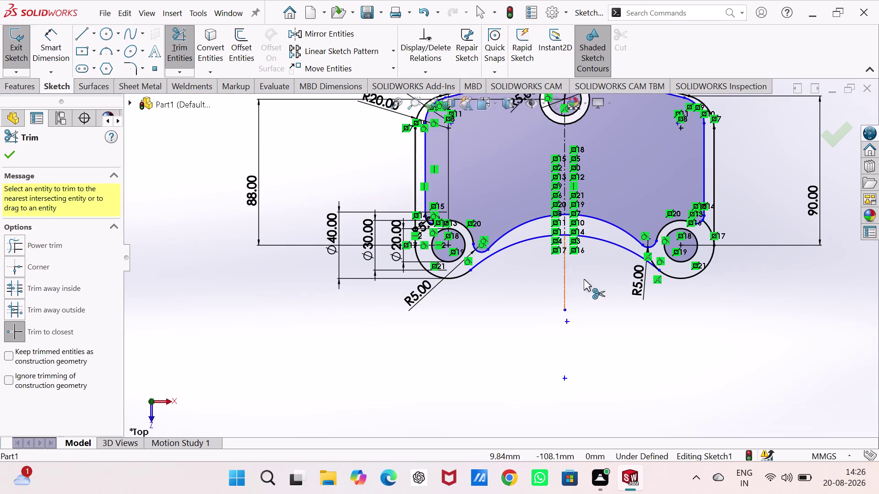
scroll(down, 3)
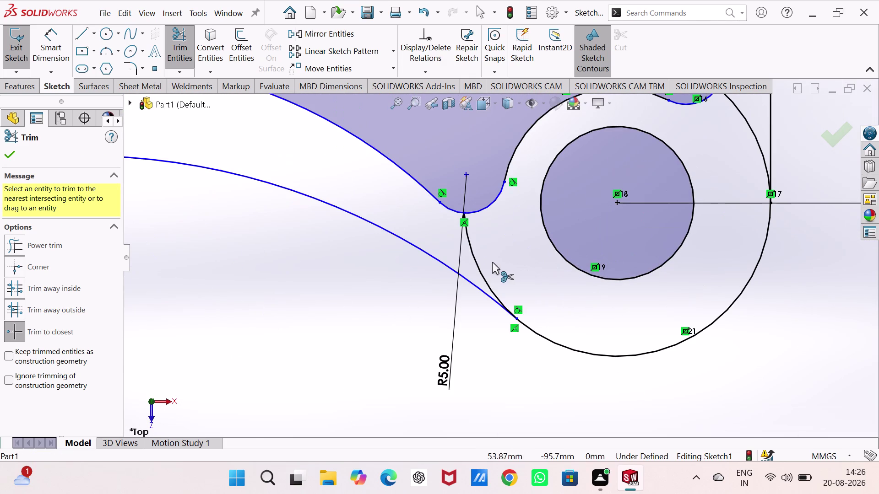
click(478, 262)
scroll(up, 3)
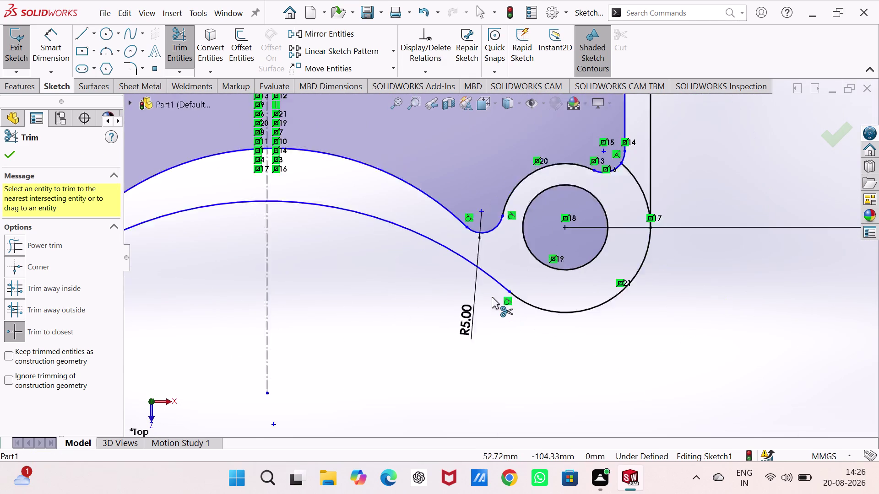
scroll(up, 3)
scroll(up, 3)
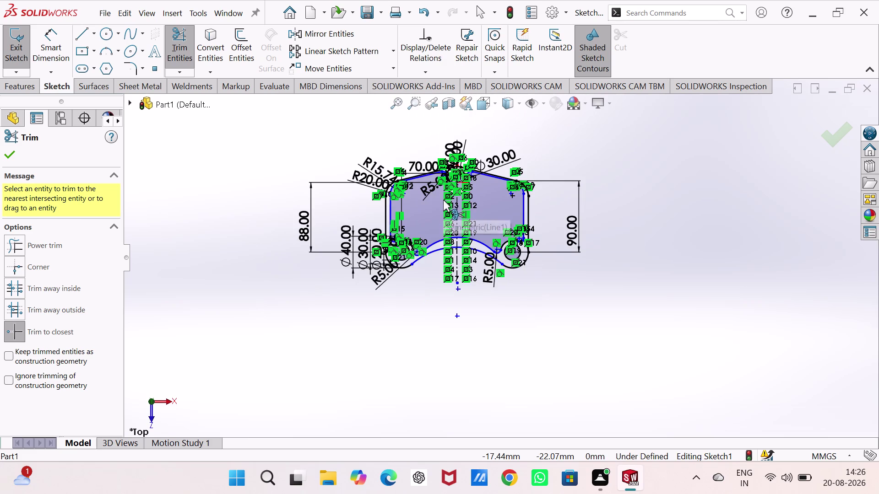
scroll(down, 3)
scroll(up, 3)
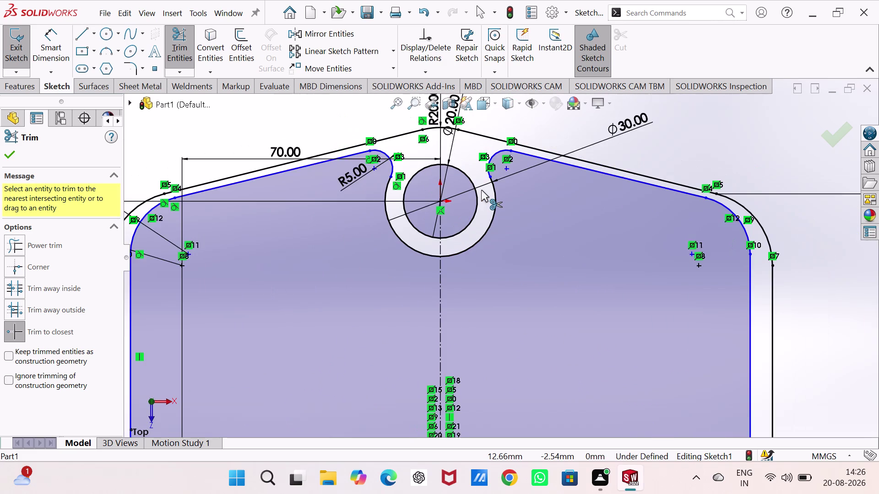
scroll(down, 3)
scroll(up, 3)
scroll(up, 3)
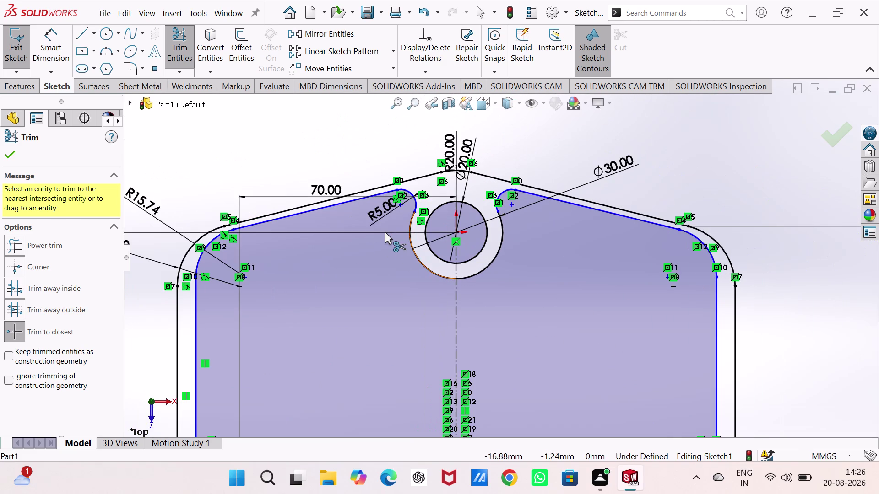
scroll(up, 3)
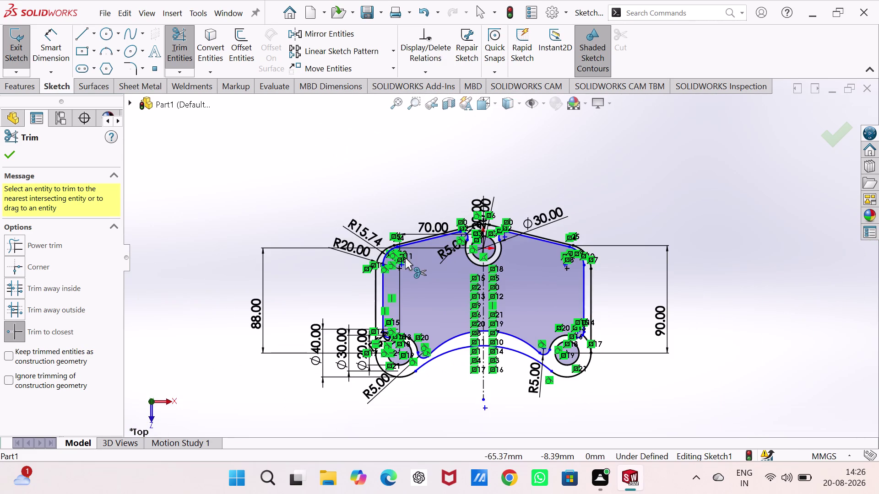
scroll(down, 3)
scroll(up, 3)
scroll(down, 3)
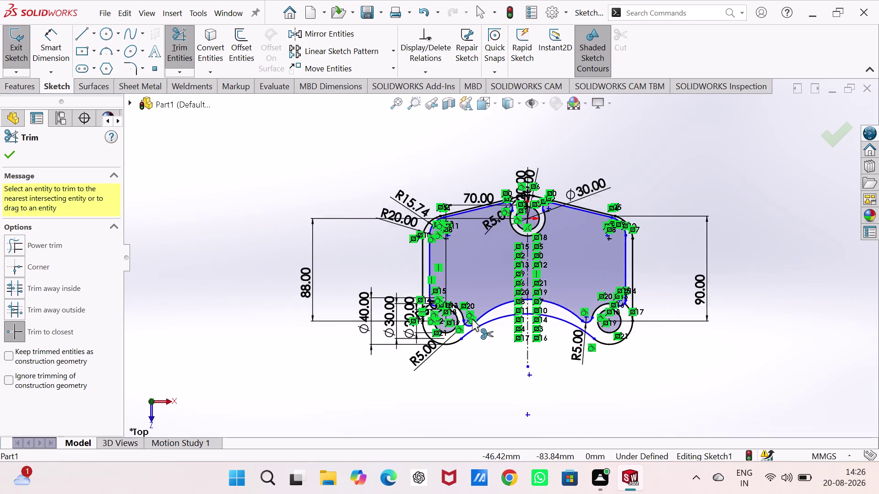
scroll(down, 3)
scroll(down, 3)
scroll(down, 3)
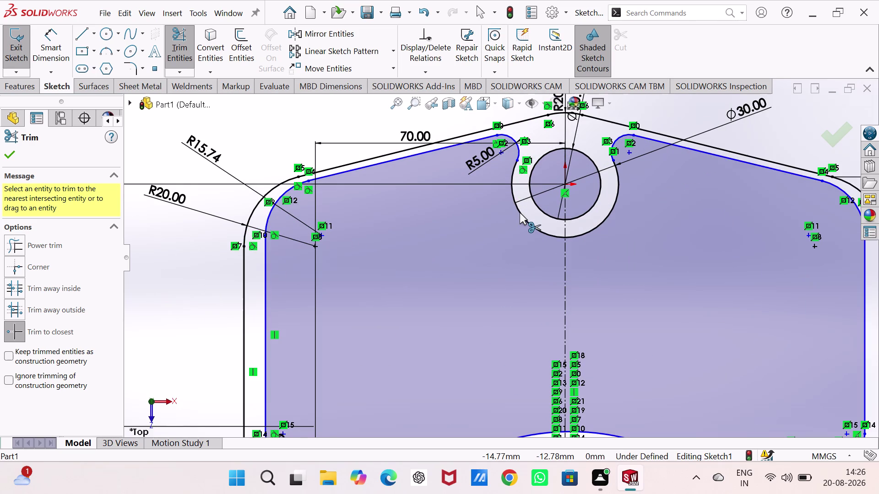
scroll(up, 3)
scroll(down, 3)
scroll(up, 3)
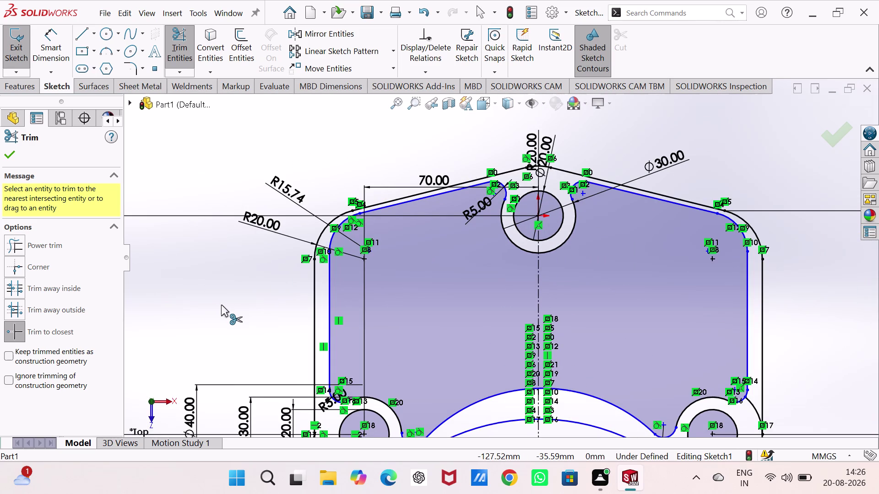
right_drag(221, 305, 224, 242)
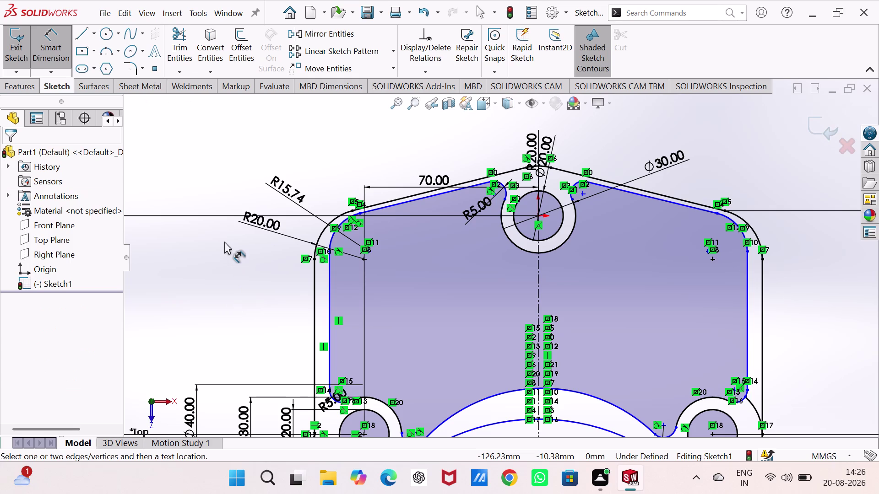
Dimension the inner left vertical edge 10 mm from the plate's outer left edge.
click(315, 321)
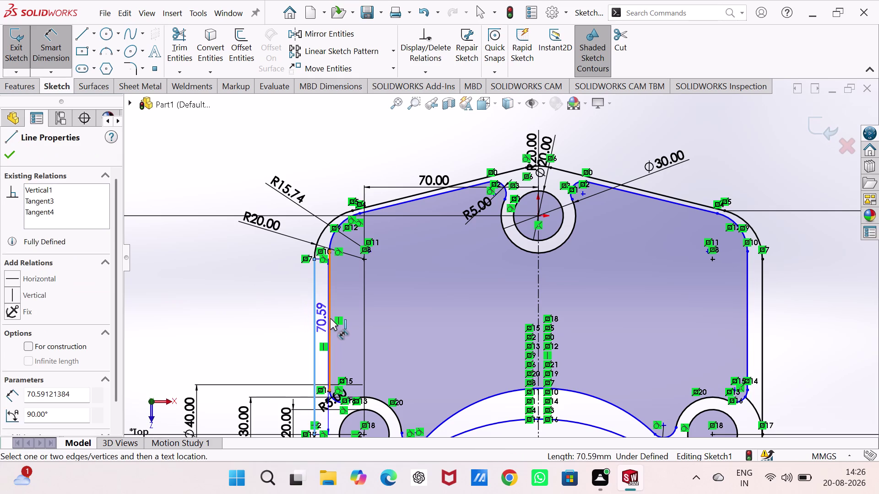
click(330, 319)
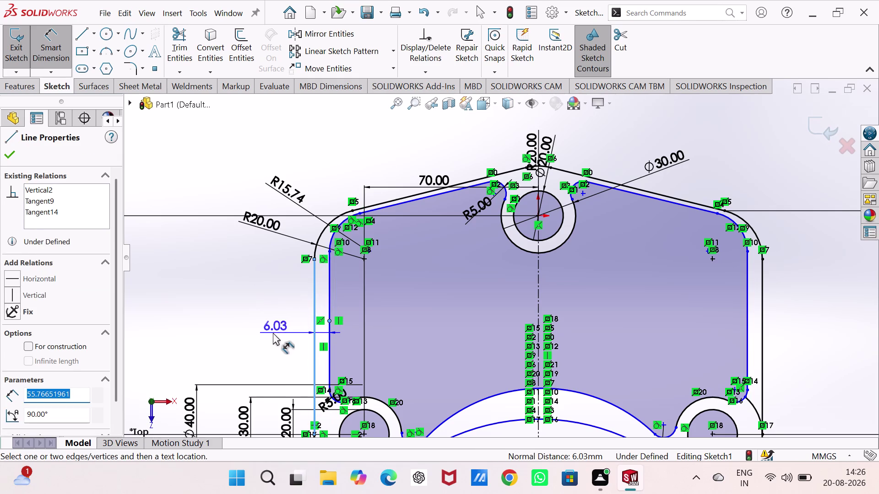
click(272, 332)
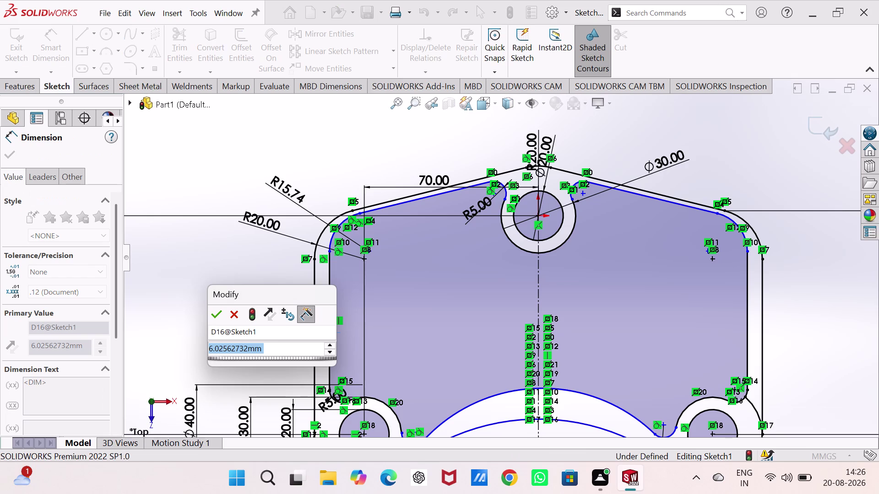
key(1)
key(0)
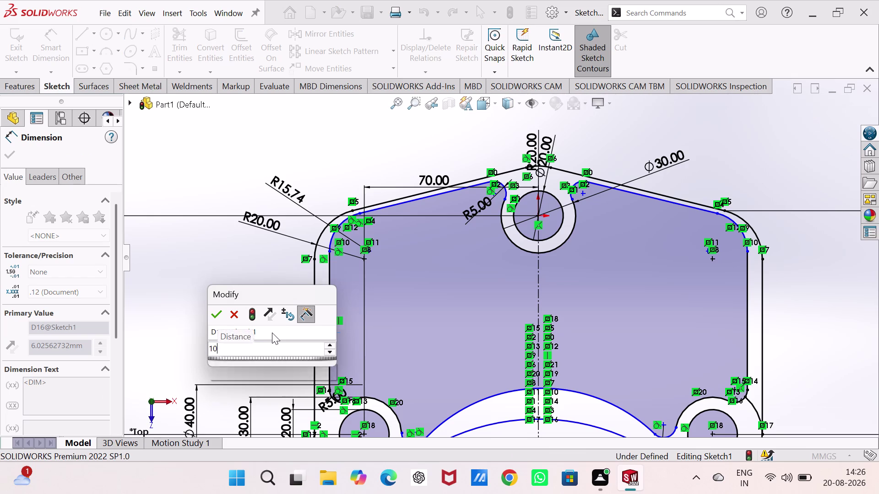
key(Return)
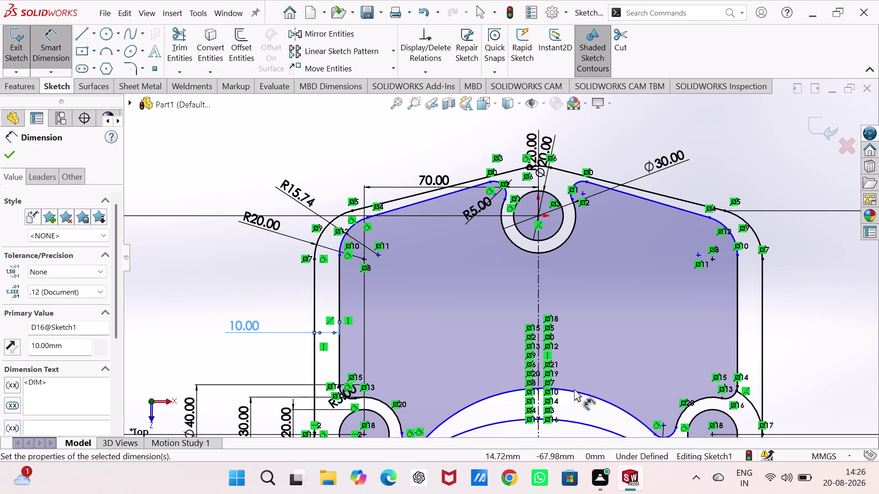
scroll(up, 3)
scroll(down, 3)
scroll(down, 3)
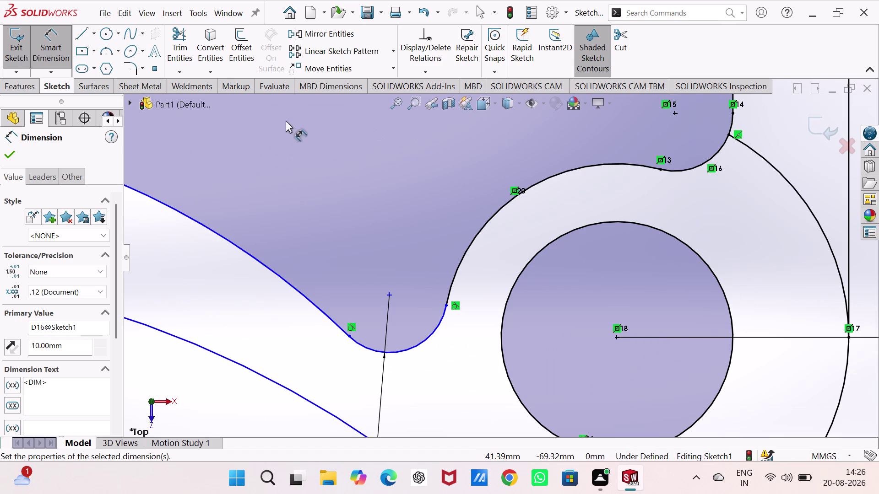
Trim away the extra arc next to the lower-right hole ring.
click(179, 35)
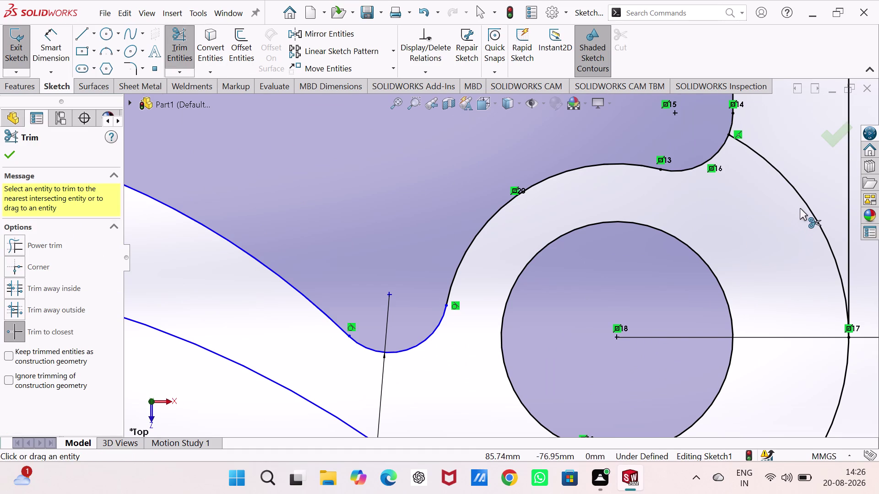
click(805, 200)
scroll(up, 3)
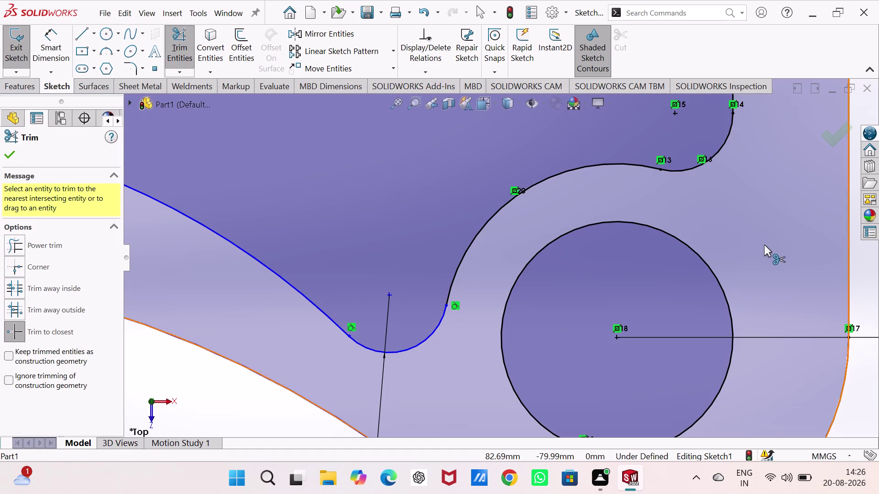
scroll(up, 3)
scroll(up, 3)
scroll(down, 3)
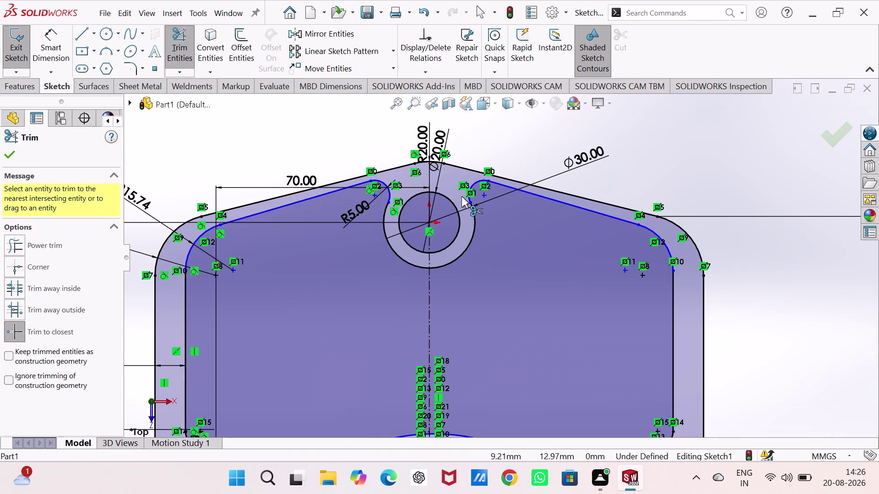
key(Escape)
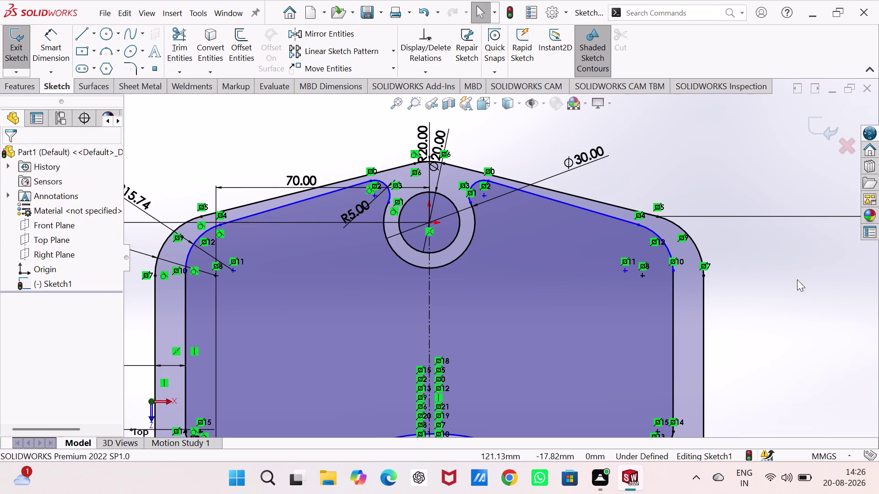
right_drag(793, 299, 777, 156)
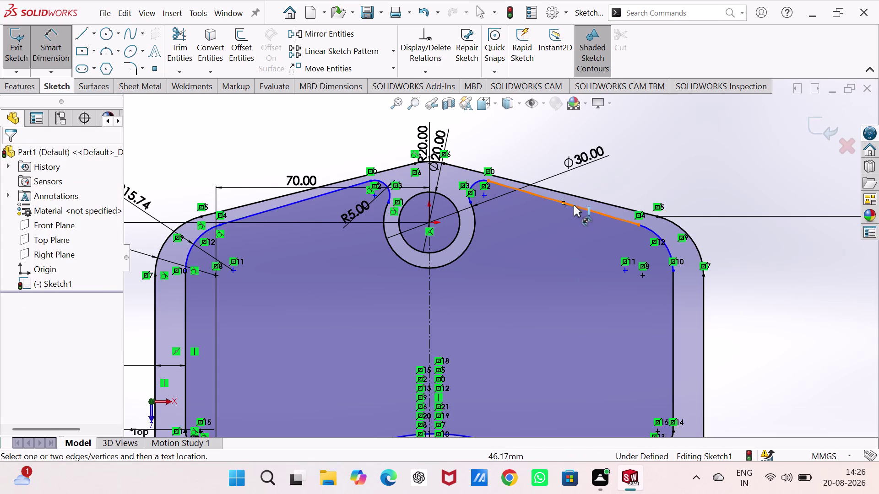
click(575, 206)
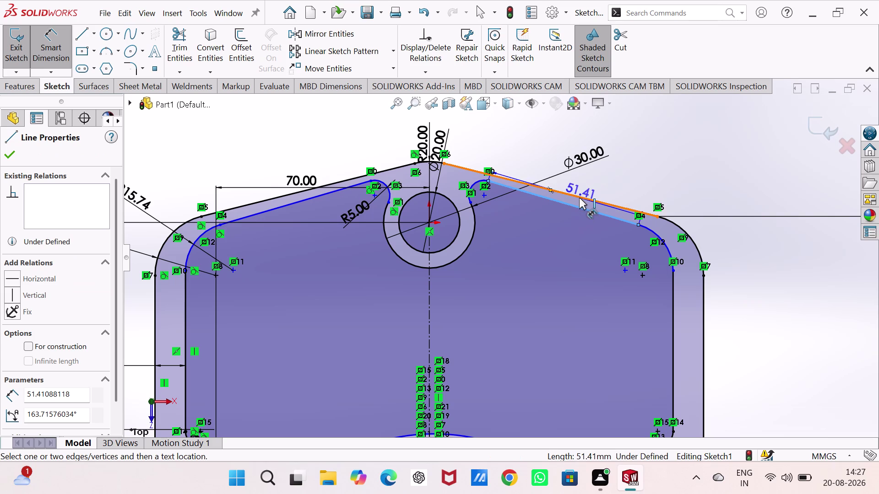
click(580, 197)
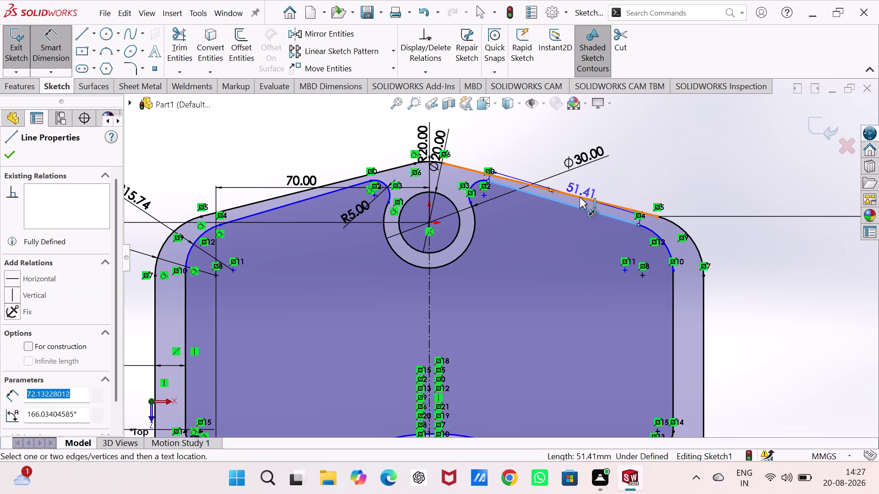
click(624, 216)
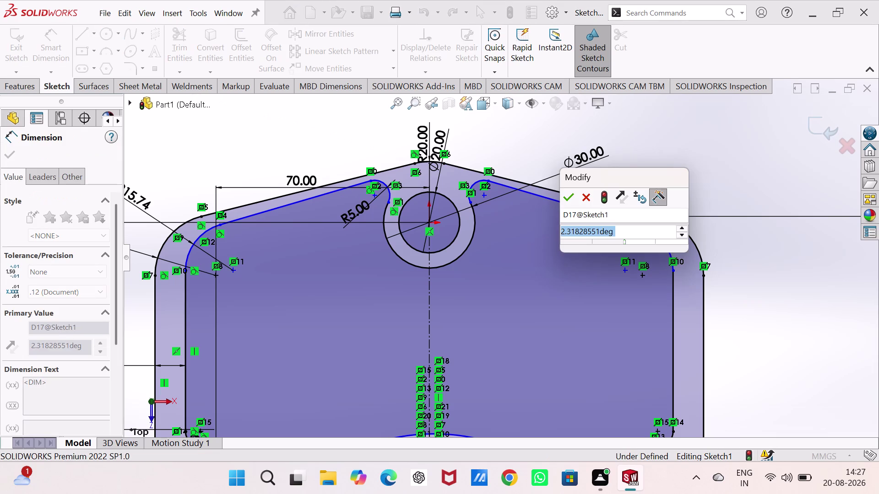
text(10)
key(Return)
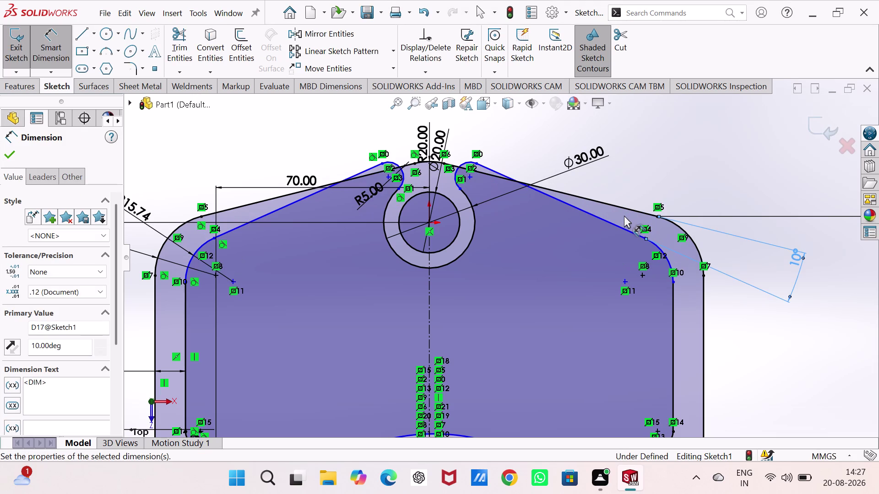
key(Escape)
key(ctrl+z)
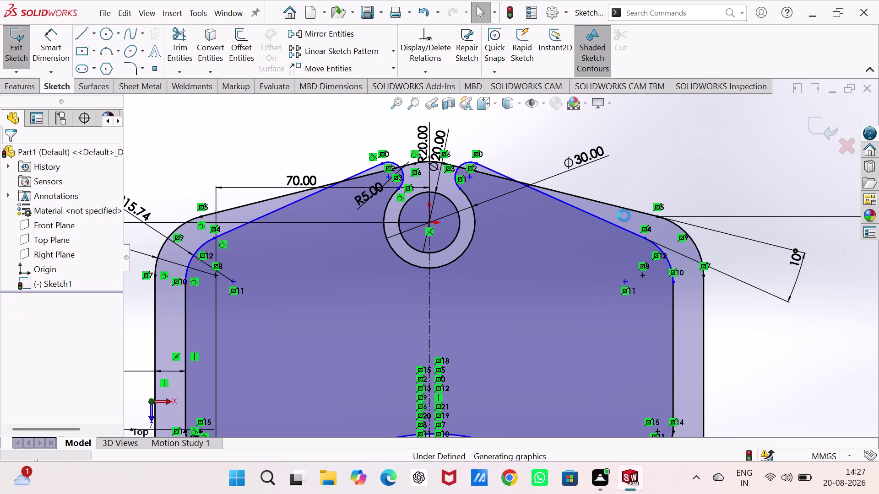
key(ctrl+z)
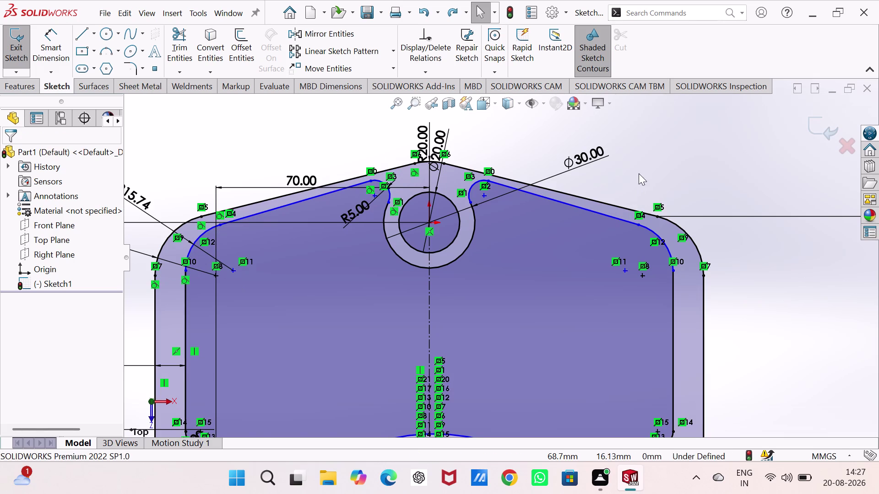
Dimension the pocket's bottom arc and the plate's lower arc 10 mm apart, centre to centre.
scroll(up, 3)
scroll(down, 3)
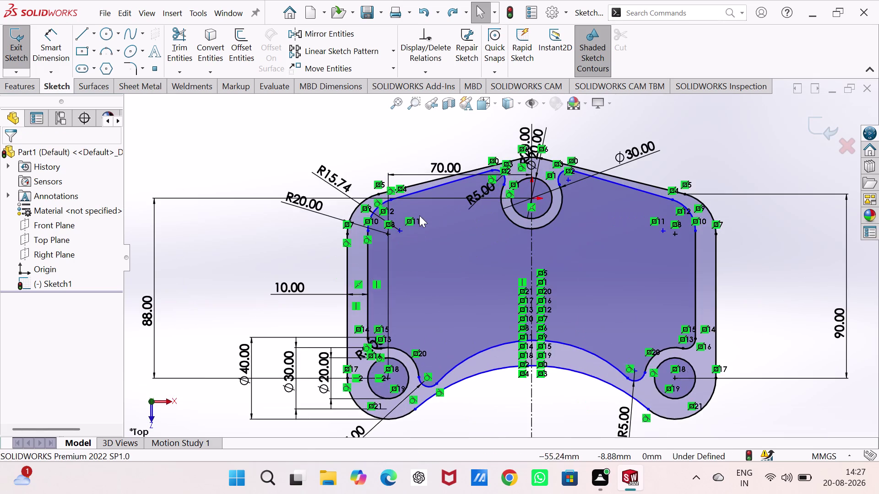
scroll(down, 3)
scroll(up, 3)
scroll(down, 3)
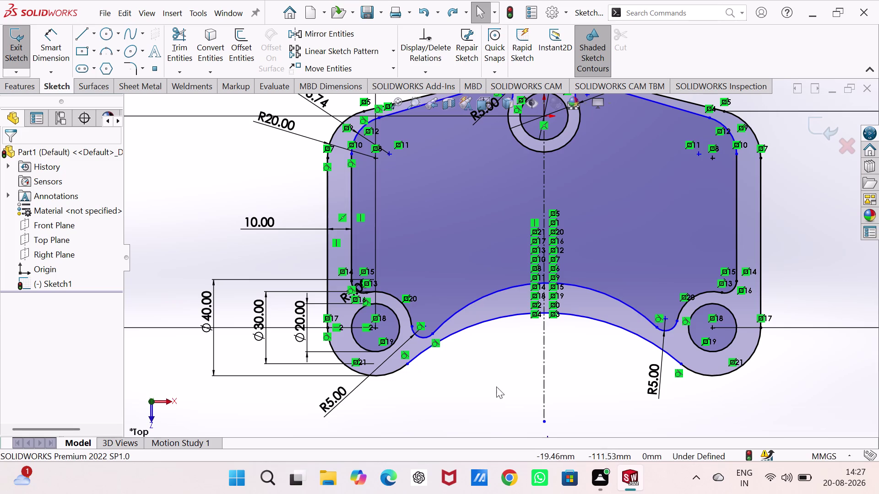
right_drag(495, 399, 506, 323)
click(509, 317)
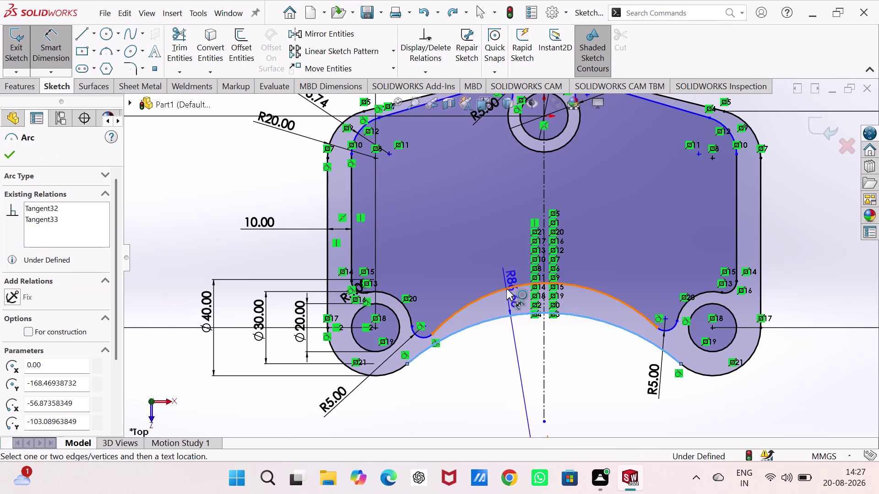
click(507, 288)
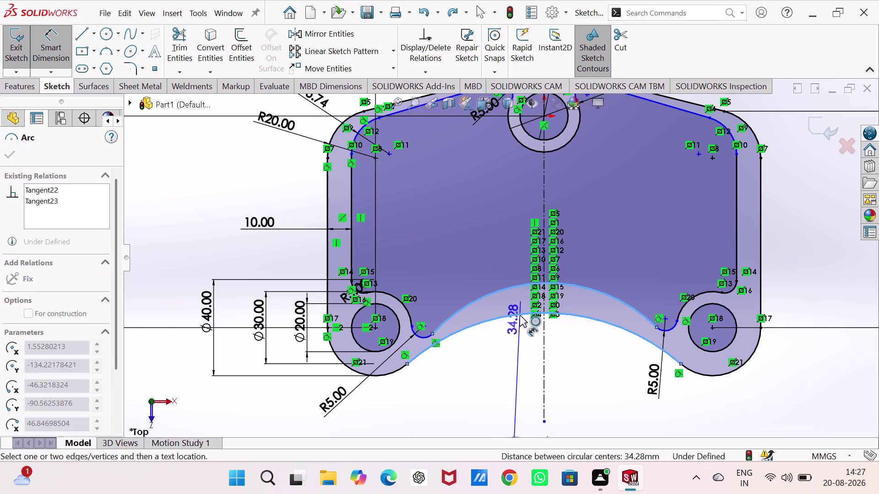
click(521, 301)
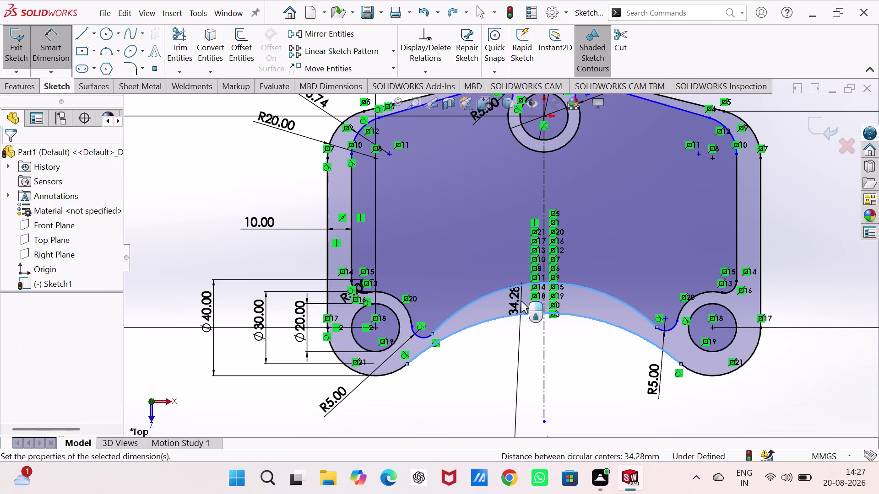
text(10)
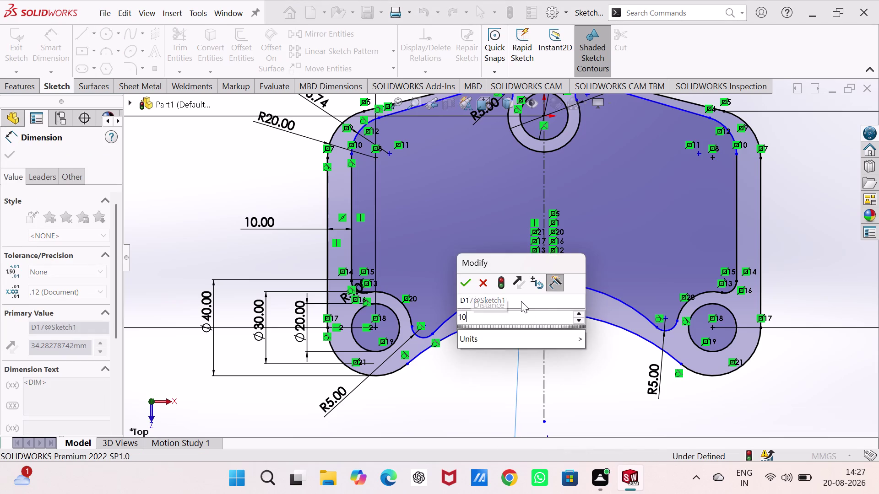
key(Return)
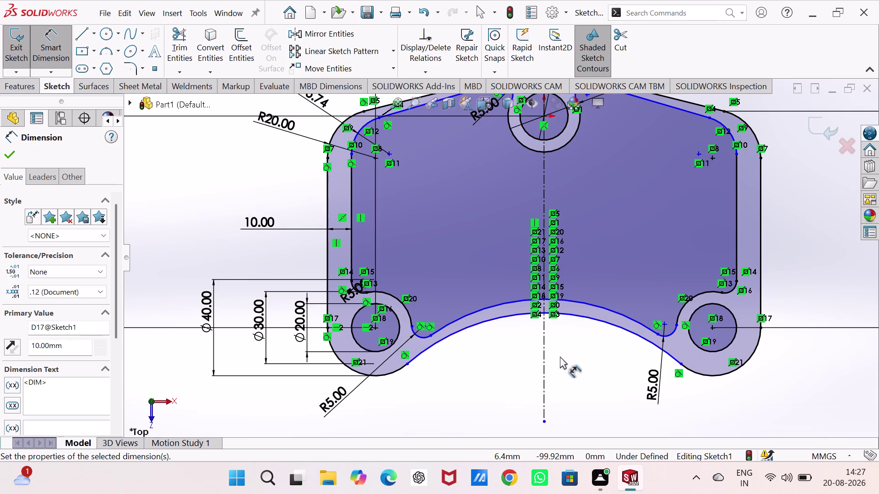
scroll(up, 3)
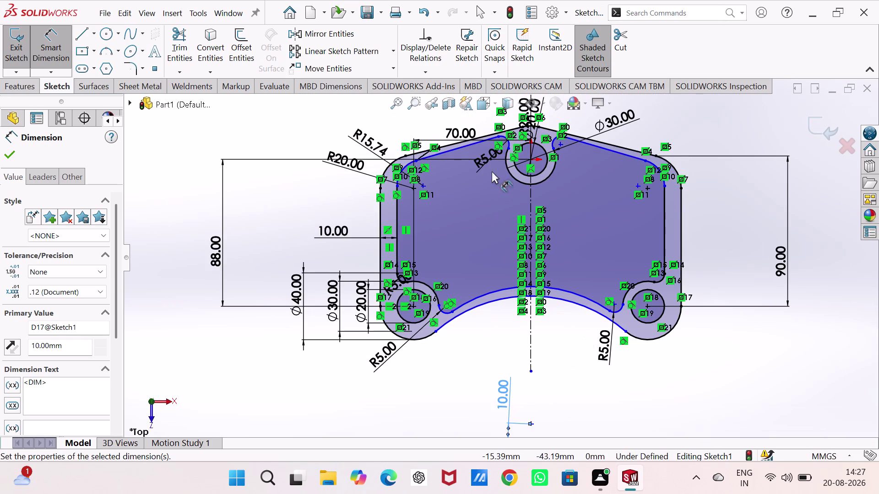
Dimension the inner top-left corner arc and change its radius from 15.74 to 20 mm.
scroll(down, 3)
scroll(down, 3)
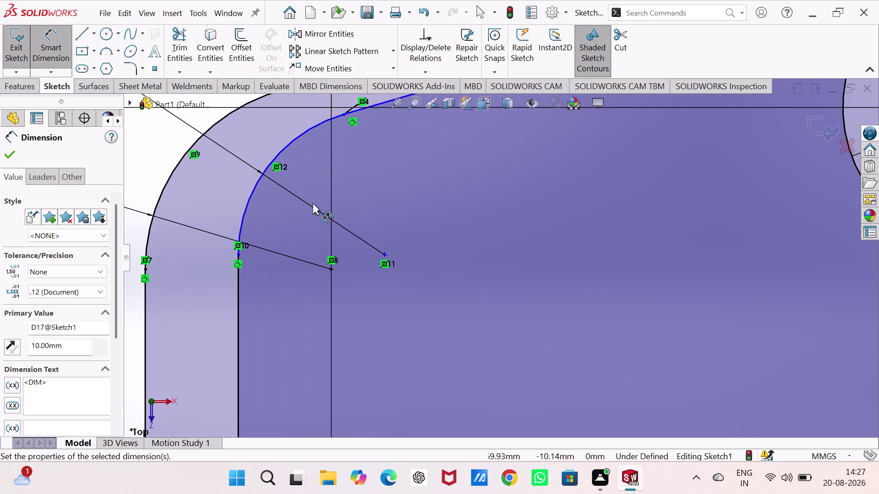
click(252, 190)
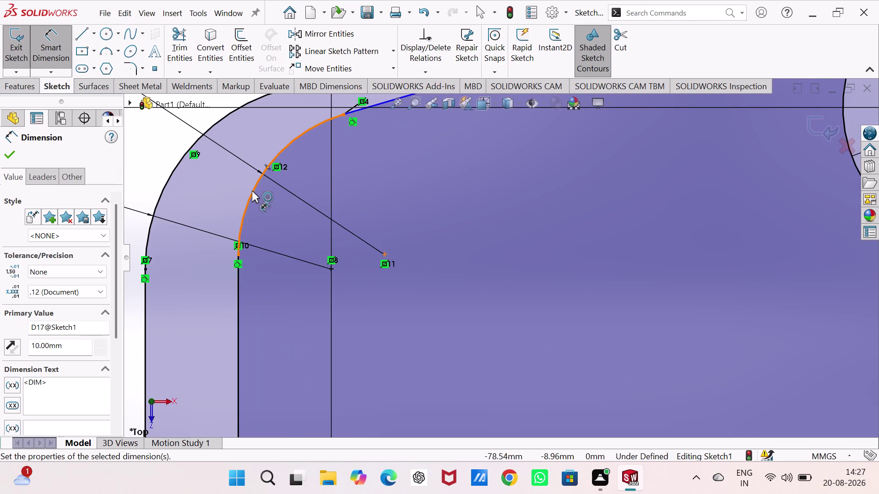
click(152, 161)
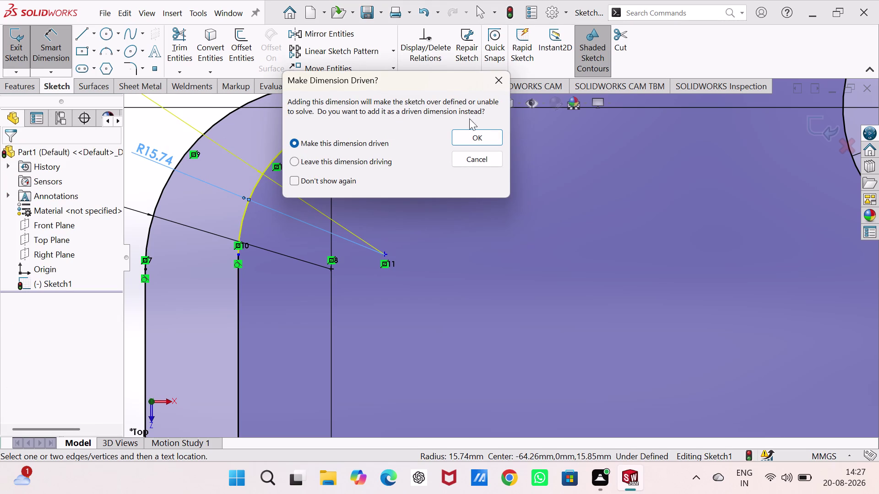
click(502, 83)
scroll(up, 3)
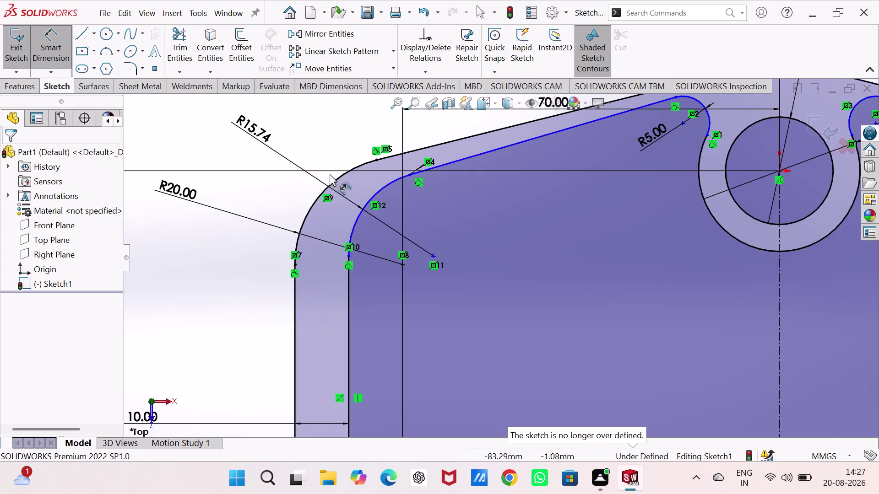
scroll(down, 3)
double_click(253, 129)
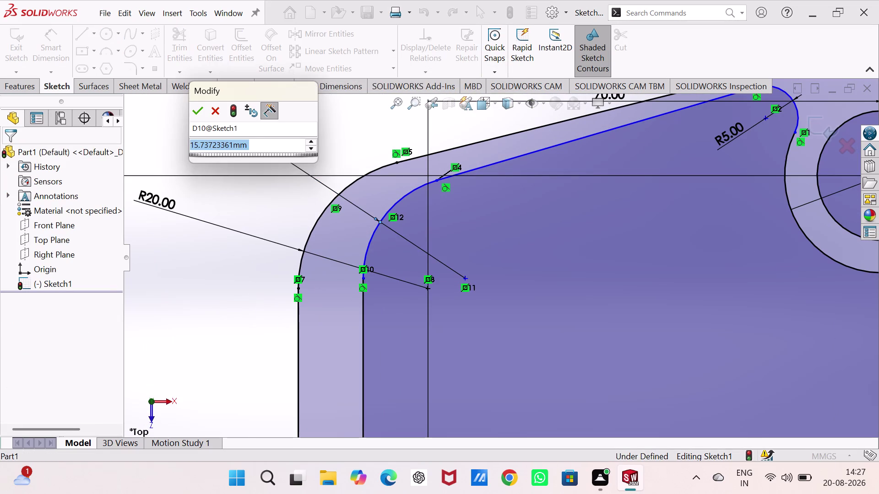
text(20)
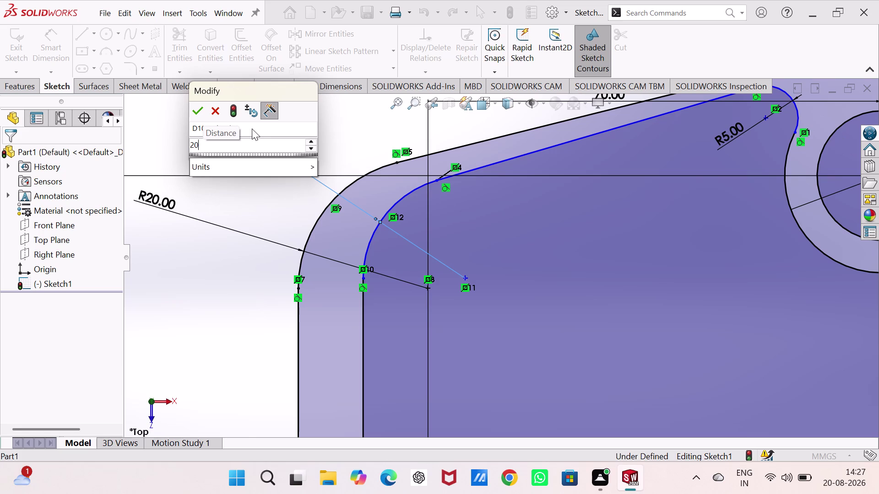
click(195, 112)
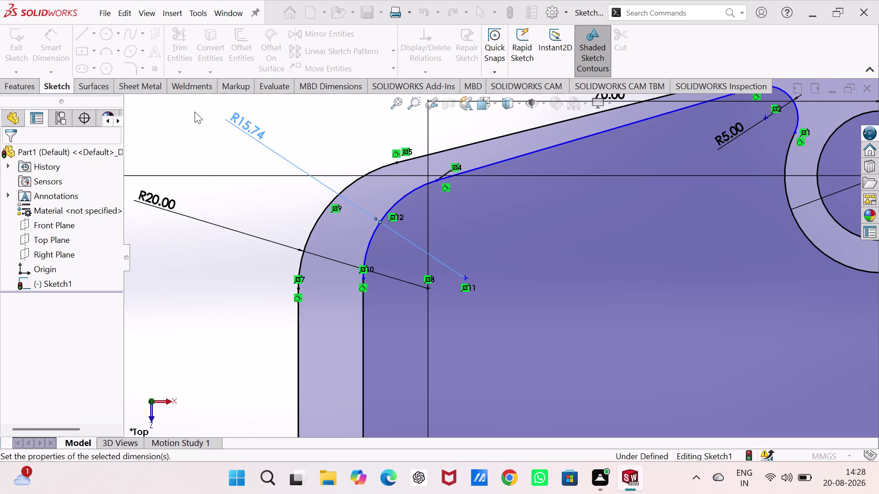
Try a radius dimension on the matching right inner arc, then cancel it as redundant.
scroll(up, 3)
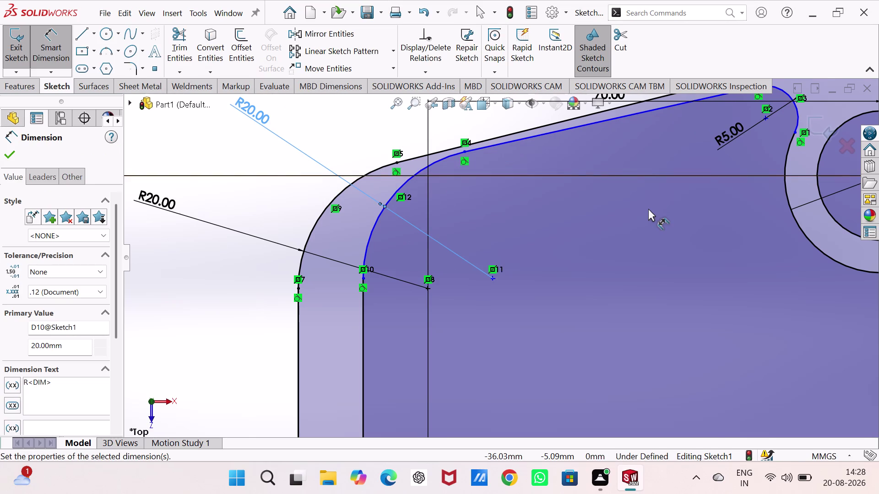
scroll(up, 3)
scroll(down, 3)
scroll(up, 3)
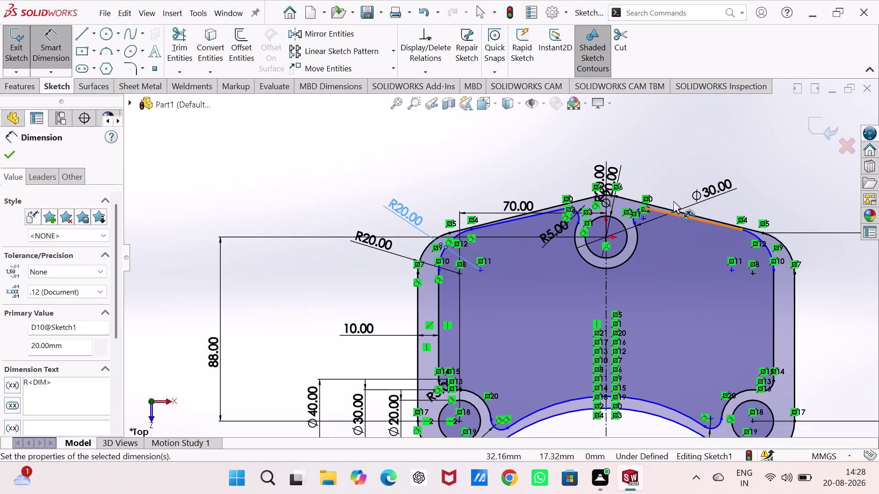
click(764, 245)
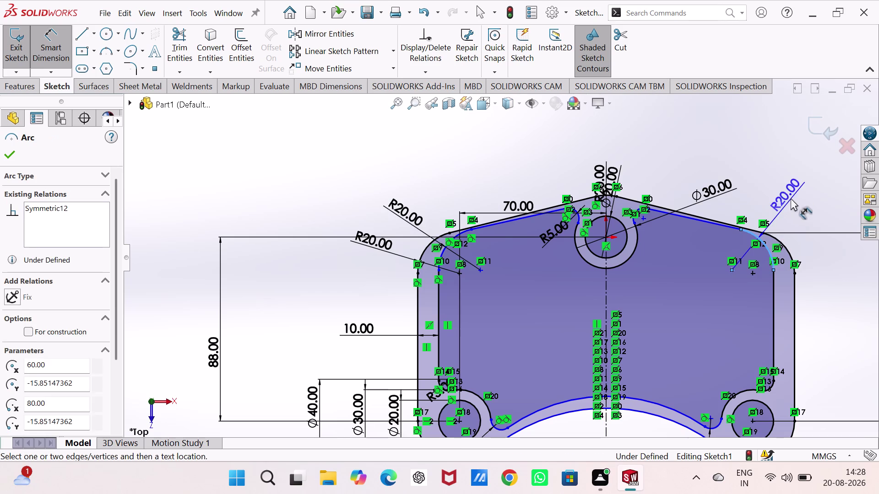
click(791, 198)
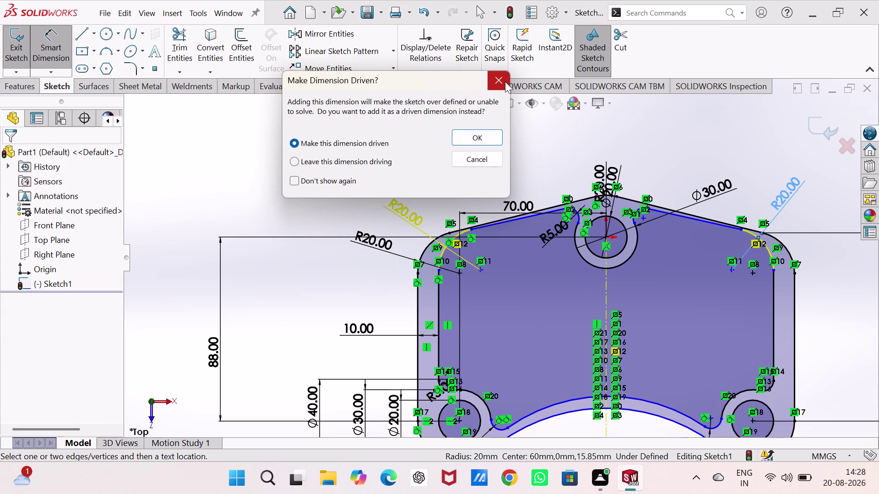
click(504, 81)
scroll(down, 3)
Dimension the angle between the inner sloped rim line and outer top edge as 5°.
scroll(down, 3)
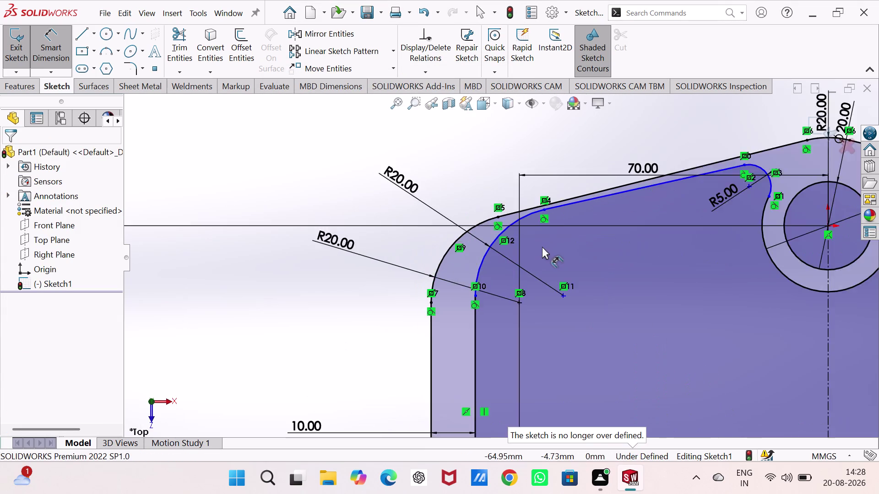
scroll(up, 3)
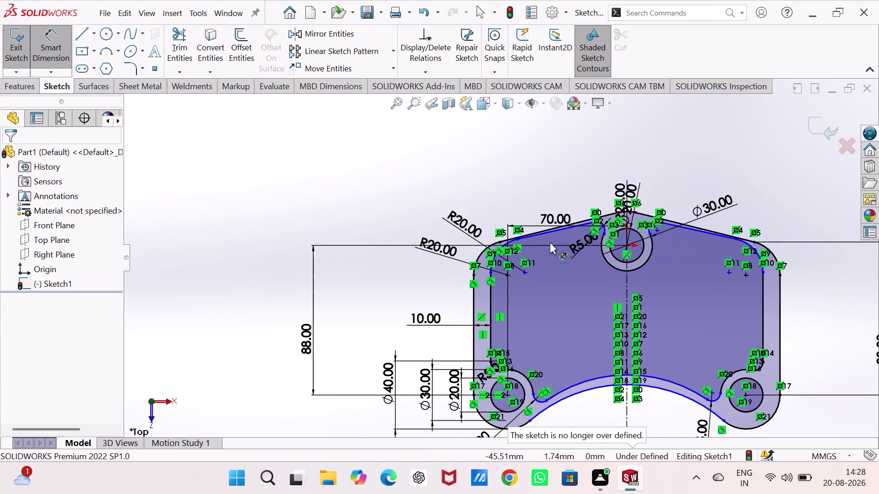
scroll(down, 3)
scroll(down, 3)
scroll(down, 3)
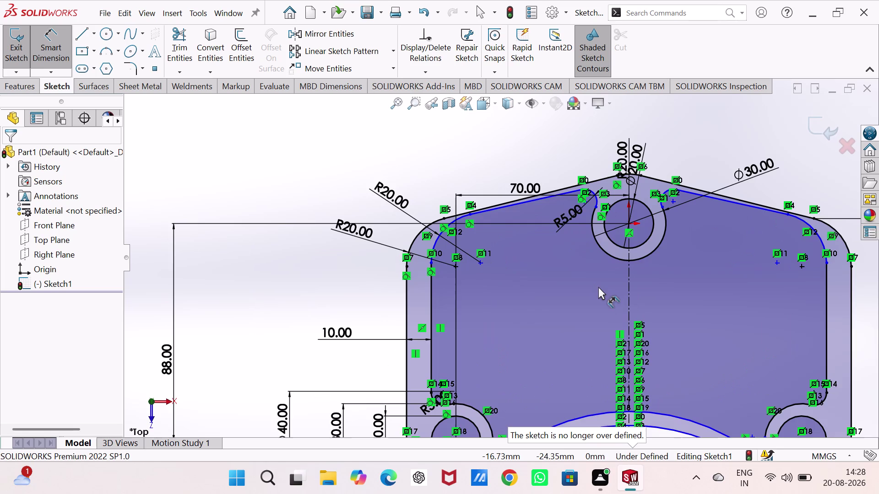
scroll(down, 3)
scroll(up, 3)
scroll(down, 3)
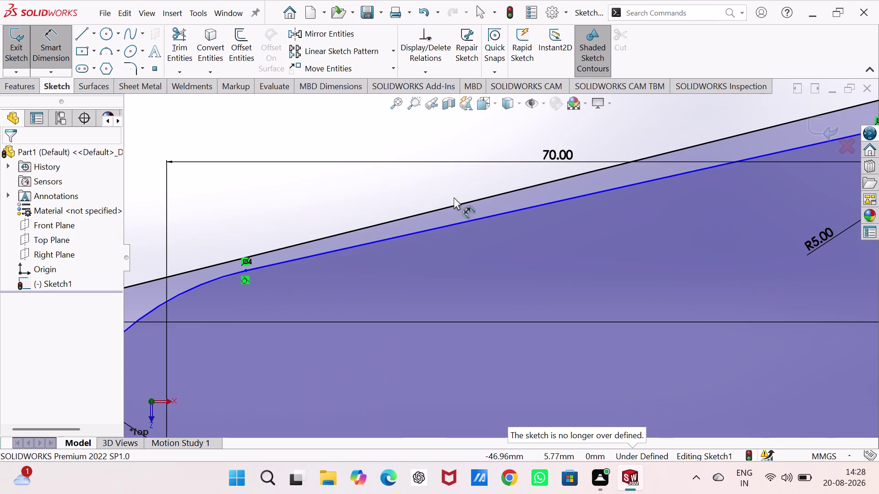
click(451, 207)
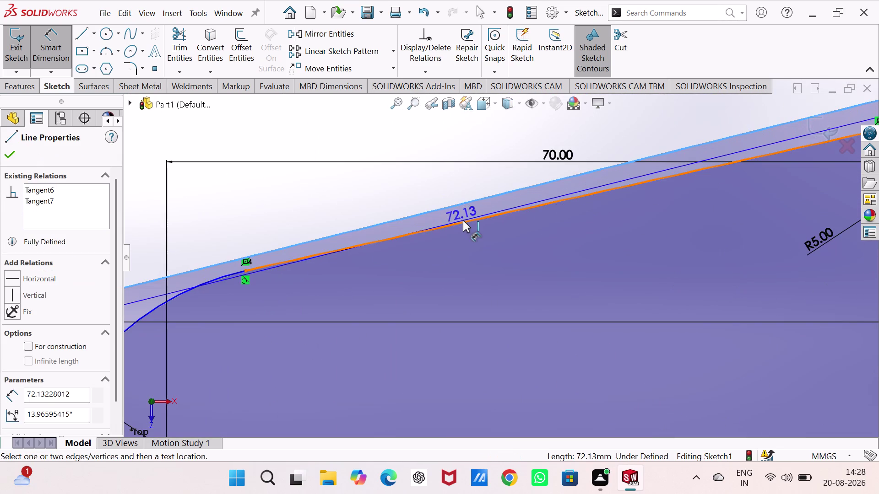
click(463, 221)
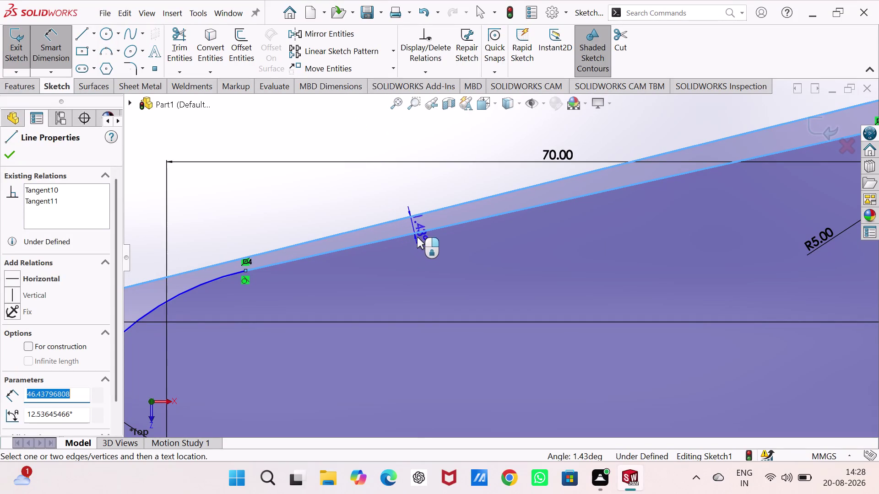
click(426, 221)
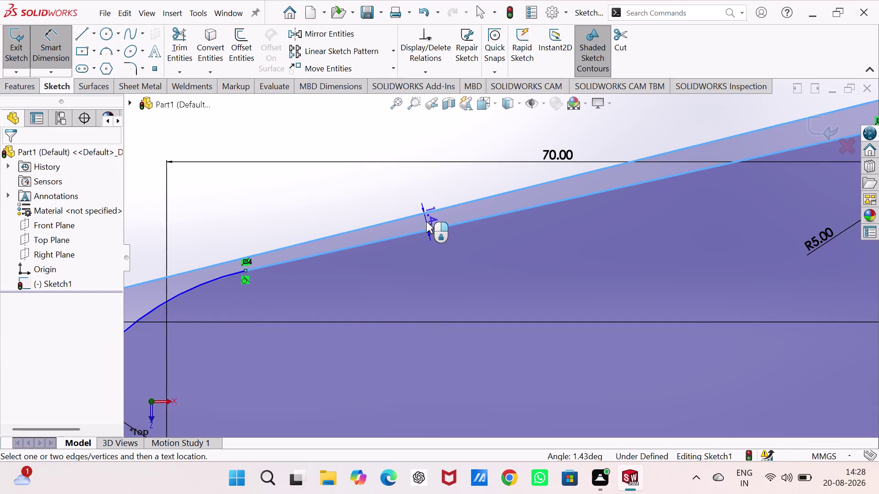
key(5)
key(Return)
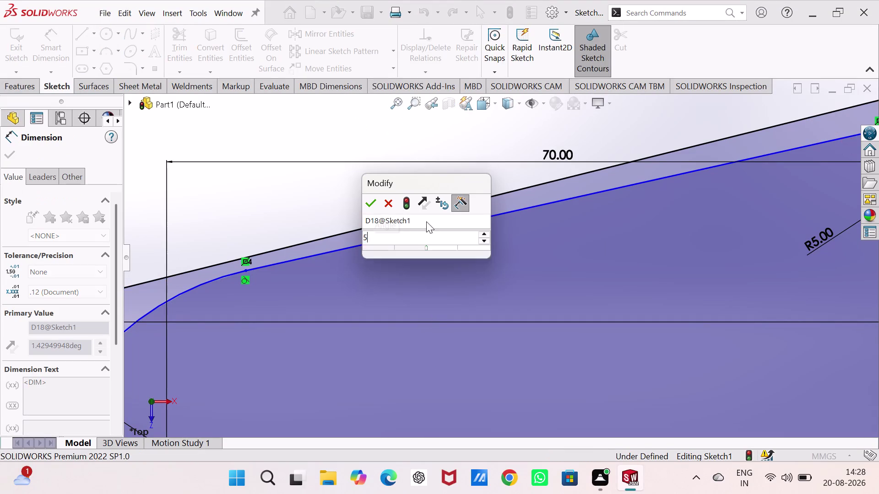
scroll(up, 3)
scroll(up, 3)
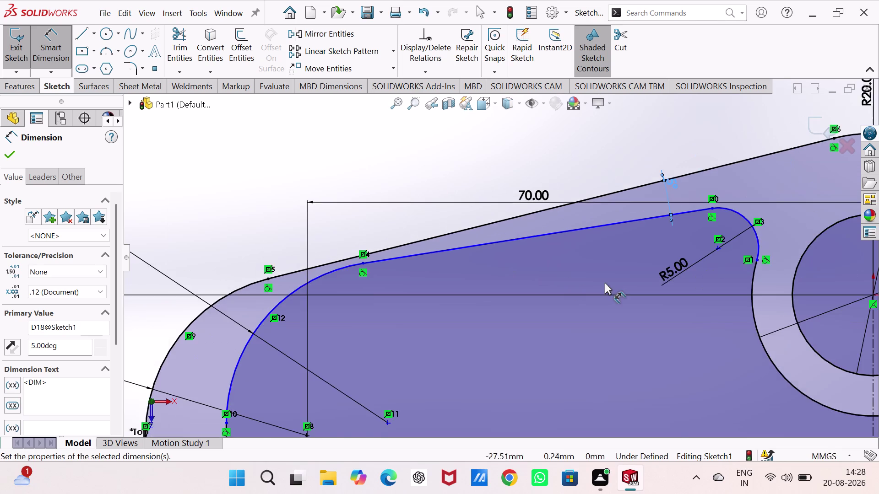
scroll(up, 3)
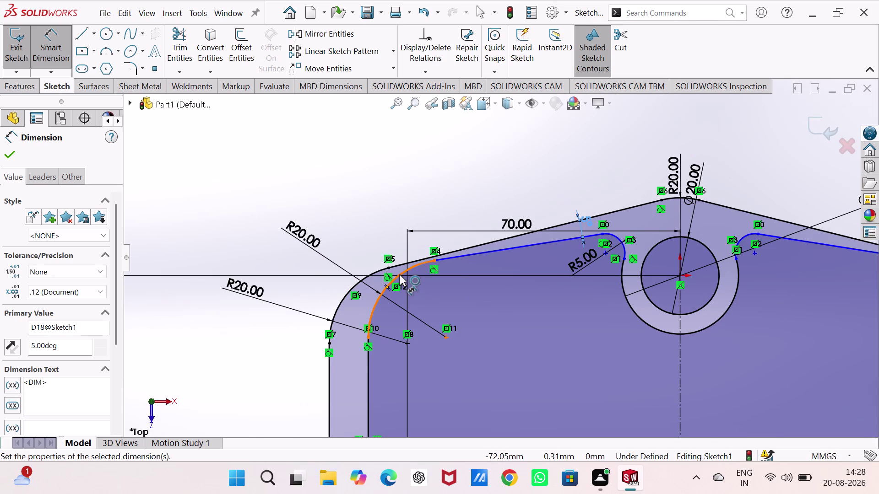
click(399, 275)
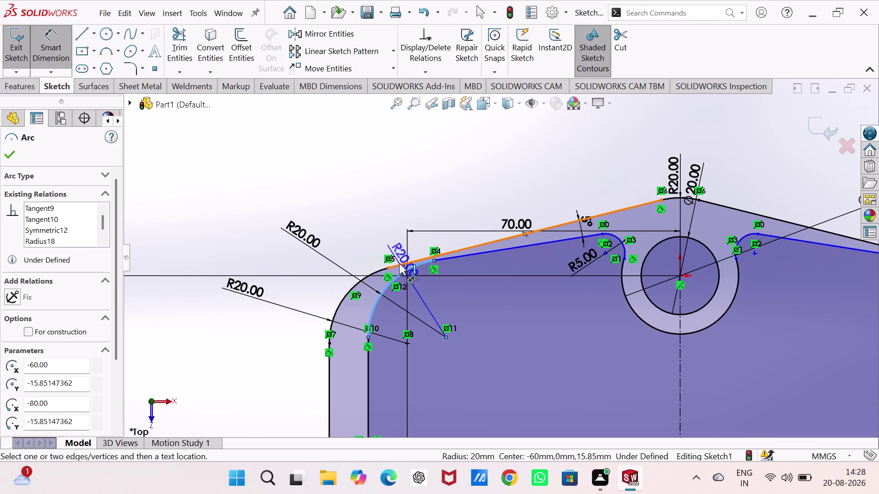
click(399, 263)
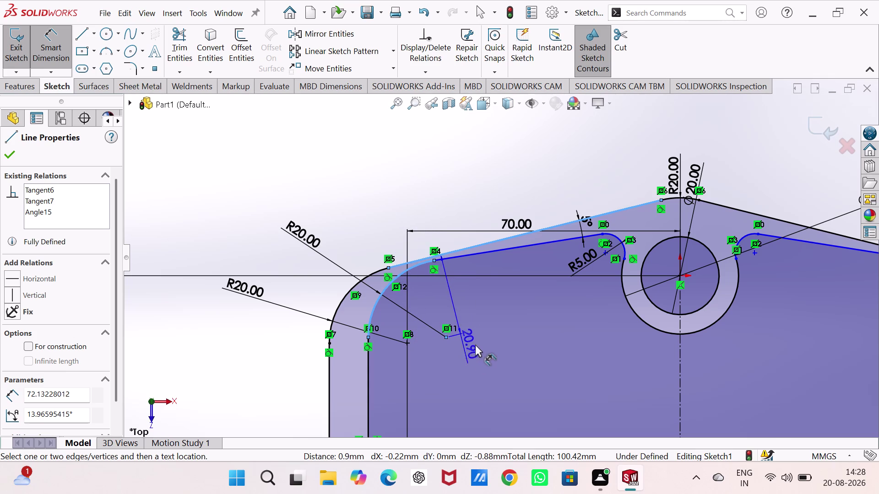
key(Escape)
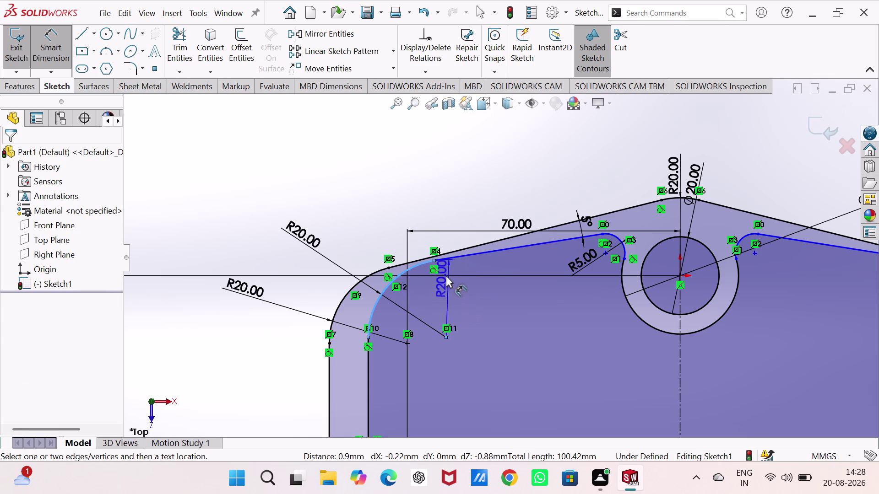
key(Escape)
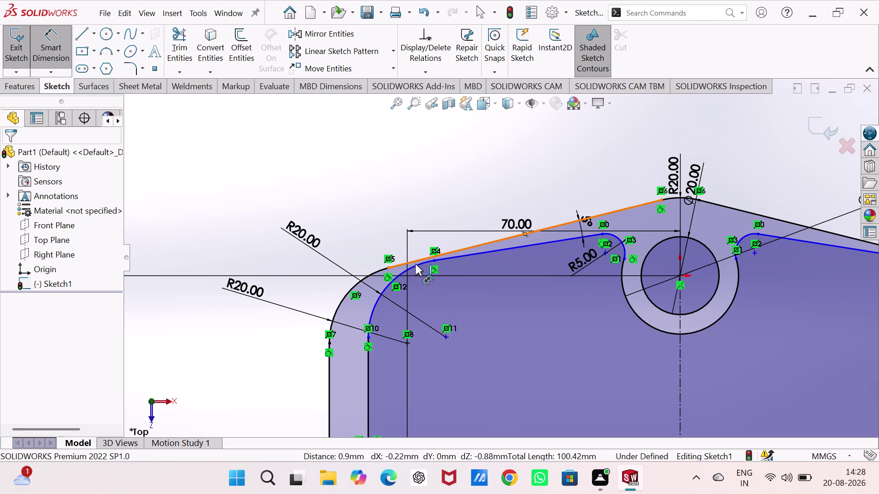
scroll(down, 3)
scroll(down, 3)
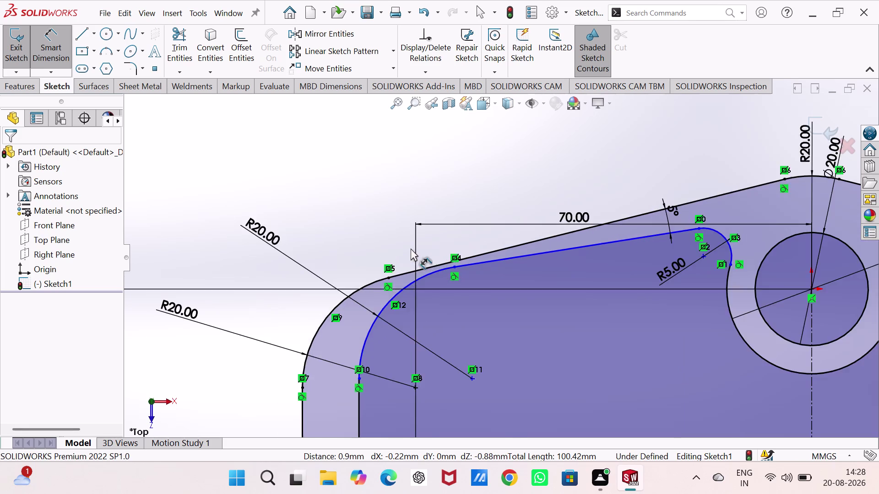
scroll(down, 3)
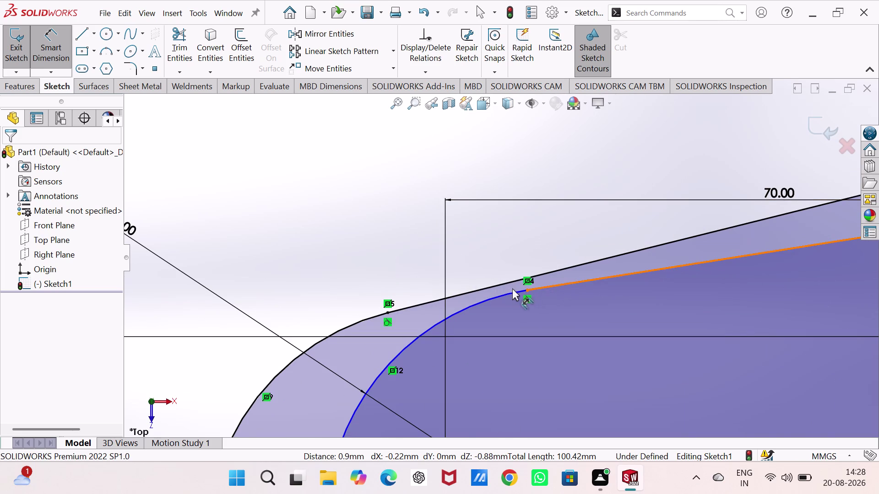
key(Escape)
scroll(up, 3)
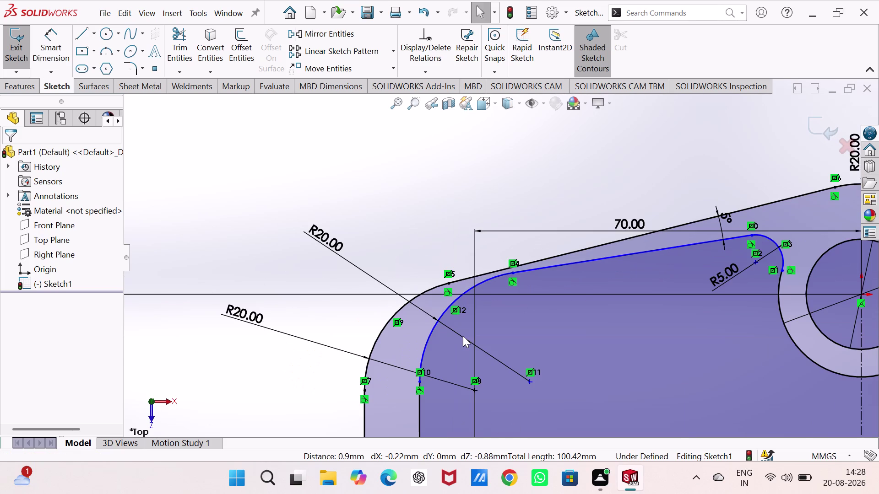
scroll(up, 3)
scroll(down, 3)
scroll(down, 3)
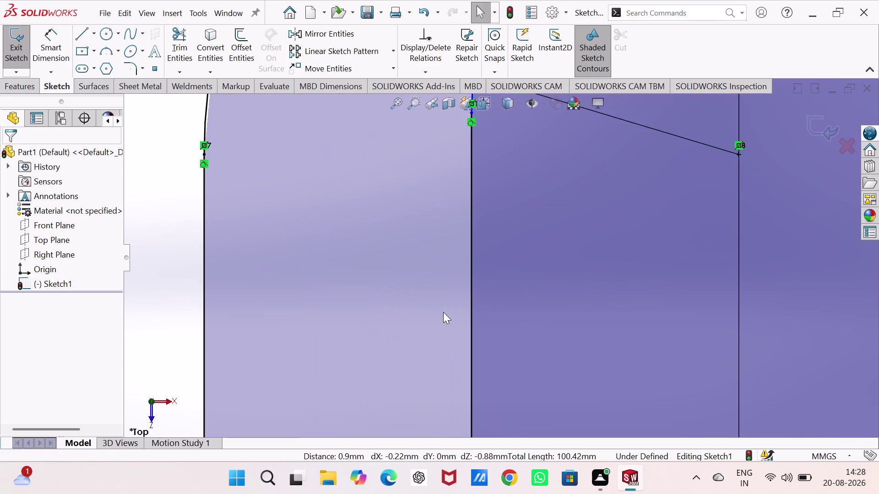
scroll(up, 3)
scroll(up, 3)
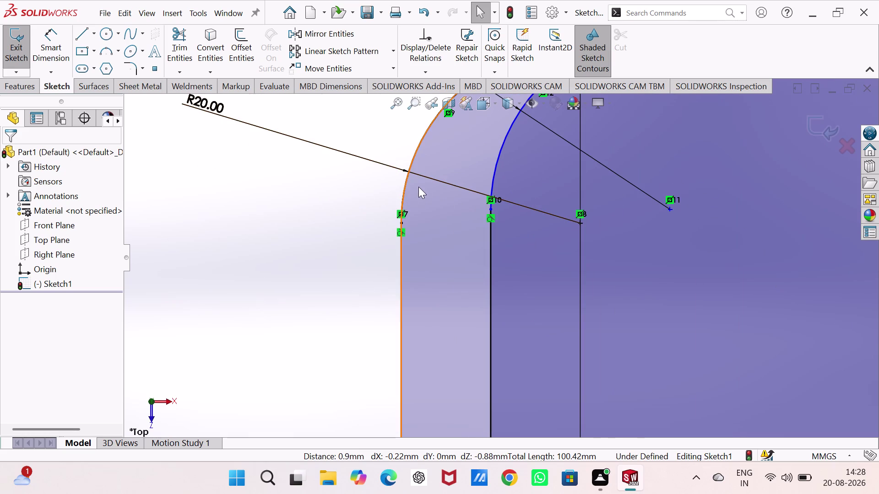
click(401, 222)
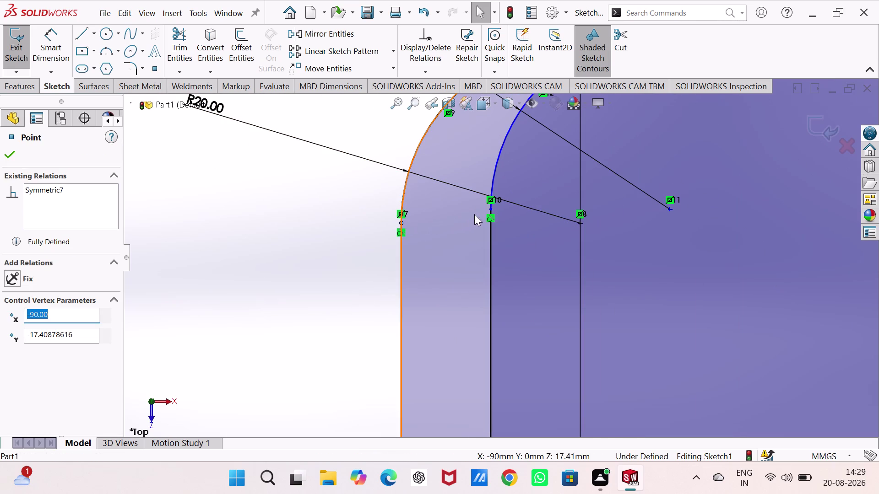
click(491, 209)
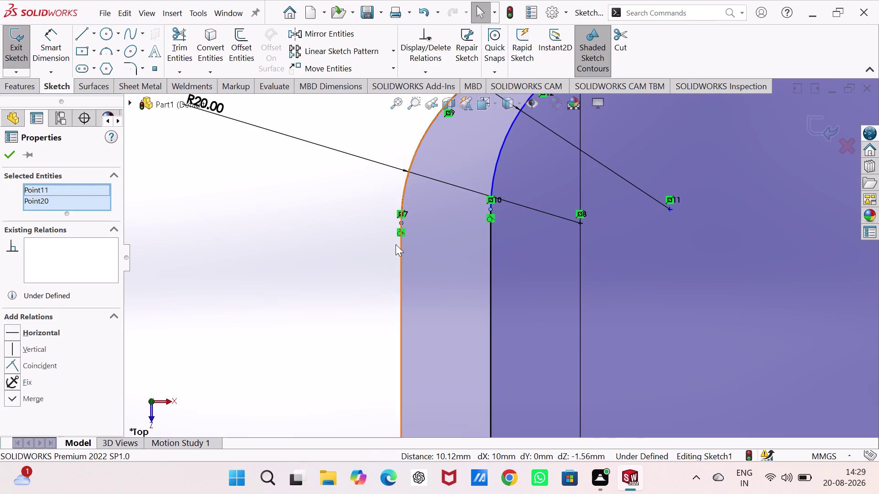
click(15, 333)
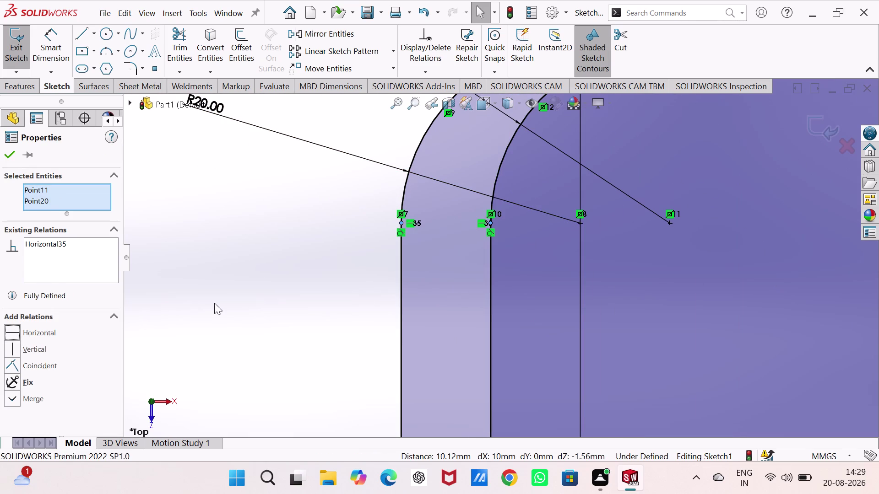
click(214, 303)
scroll(up, 3)
scroll(up, 3)
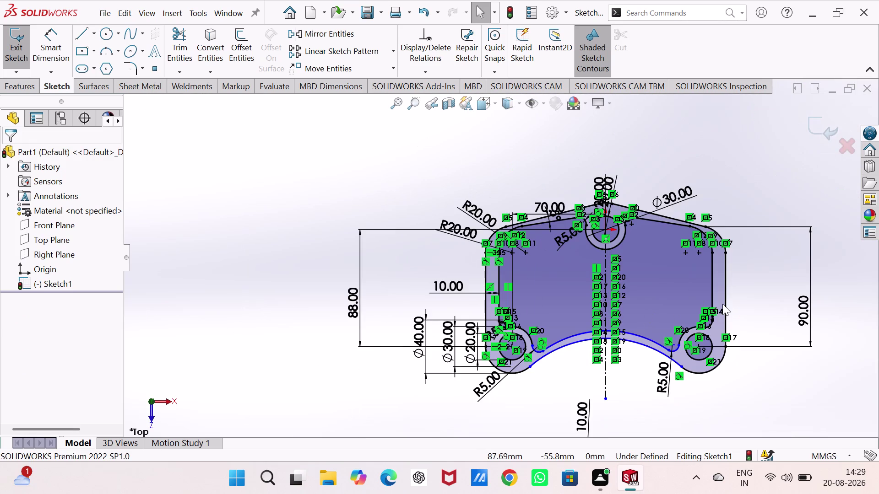
scroll(down, 3)
scroll(down, 3)
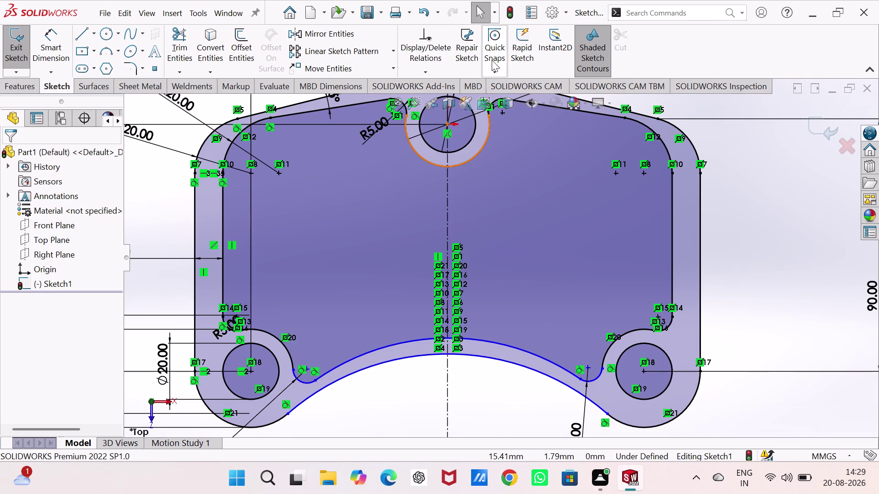
scroll(up, 3)
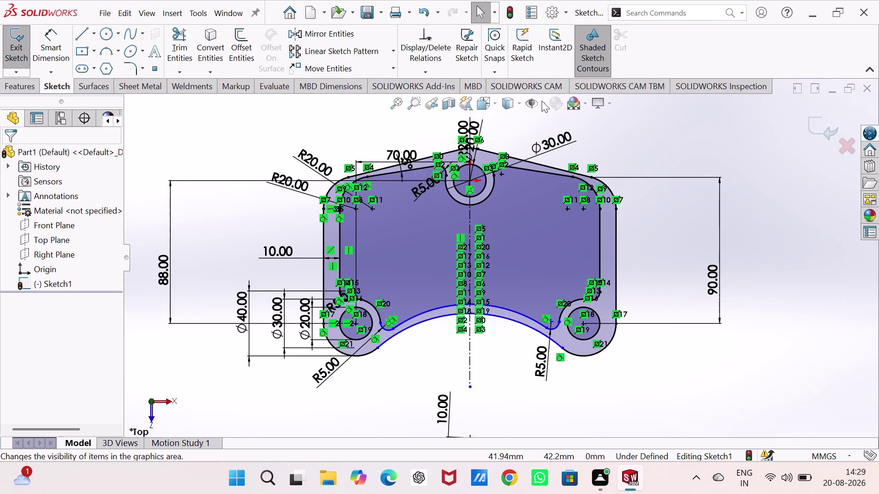
click(540, 107)
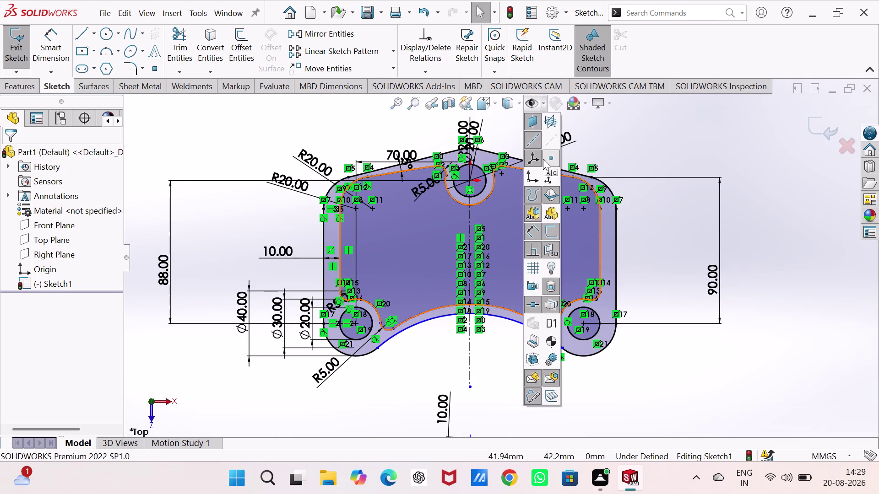
click(534, 243)
click(448, 332)
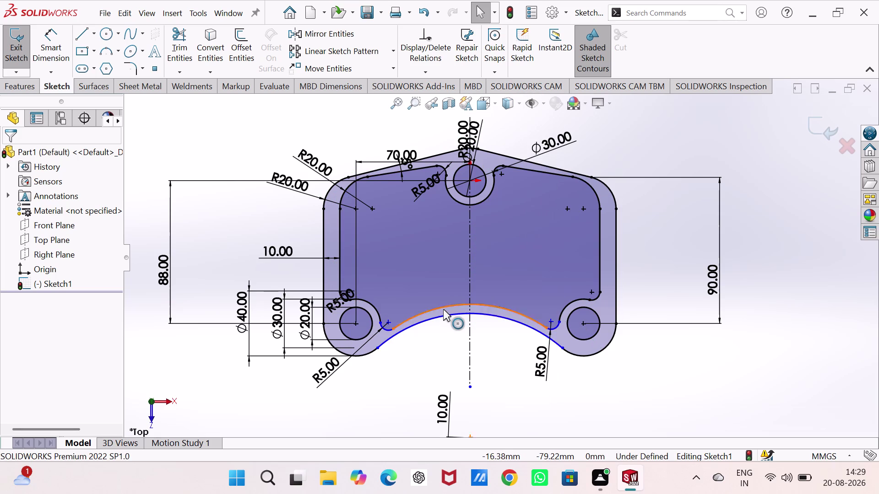
scroll(down, 3)
scroll(down, 3)
scroll(down, 3)
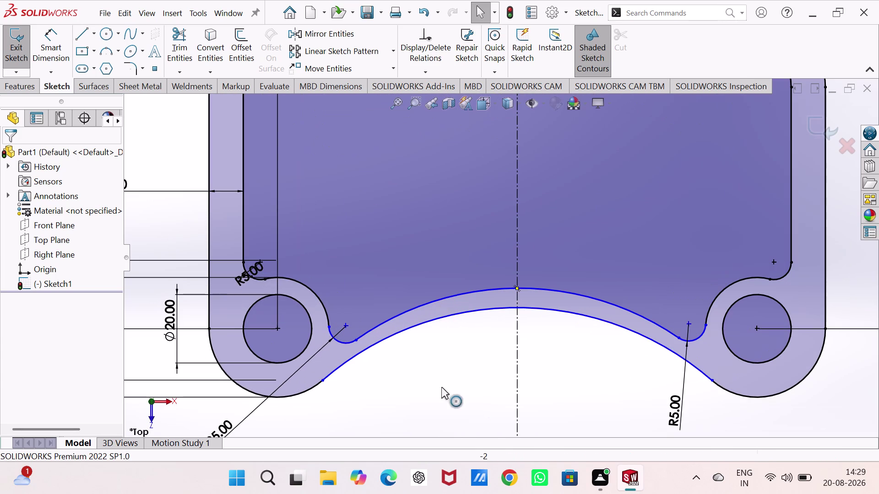
right_drag(437, 402, 437, 339)
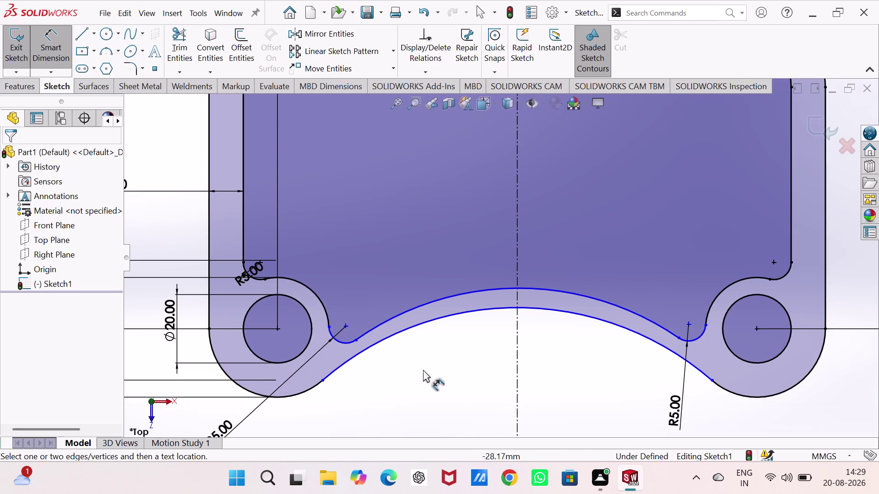
click(635, 315)
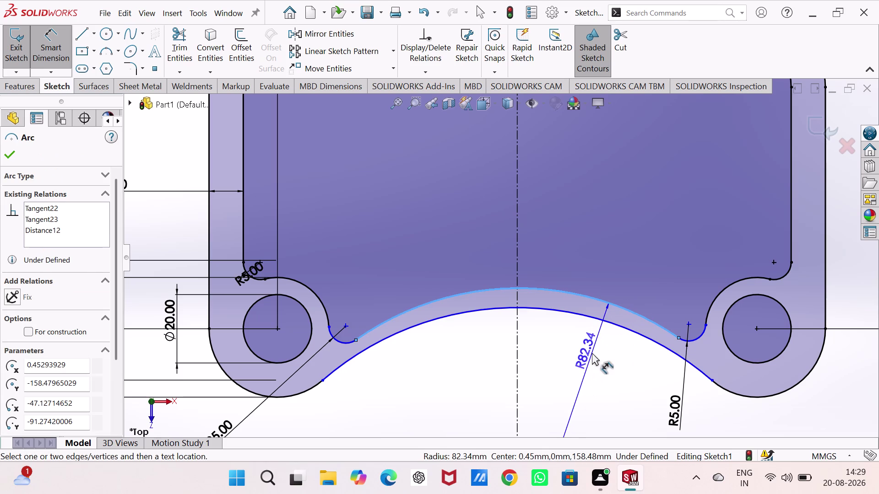
click(589, 359)
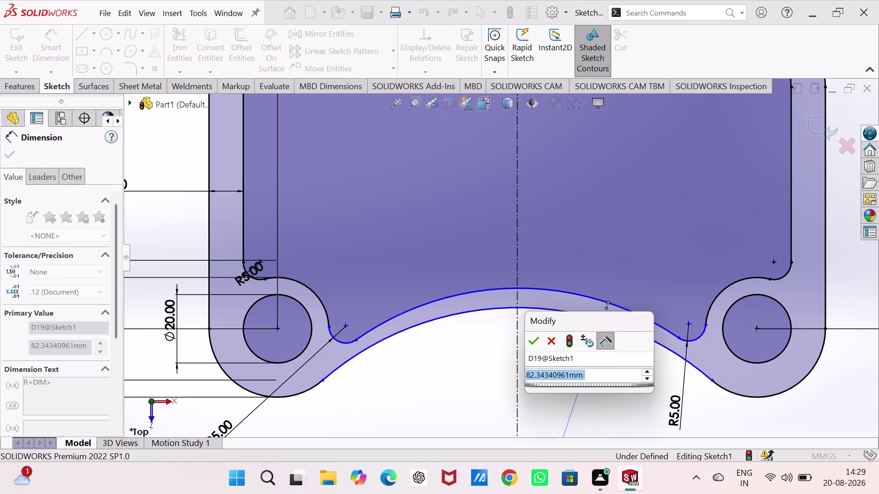
click(532, 341)
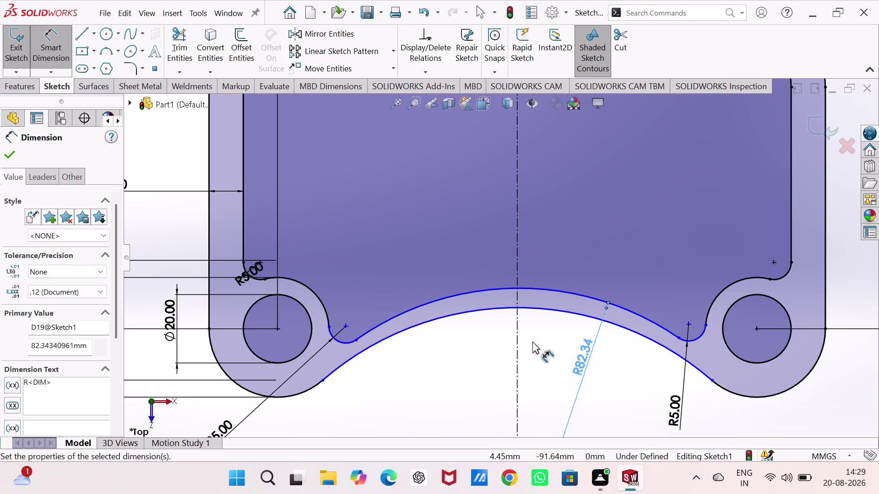
scroll(up, 3)
scroll(up, 3)
scroll(down, 3)
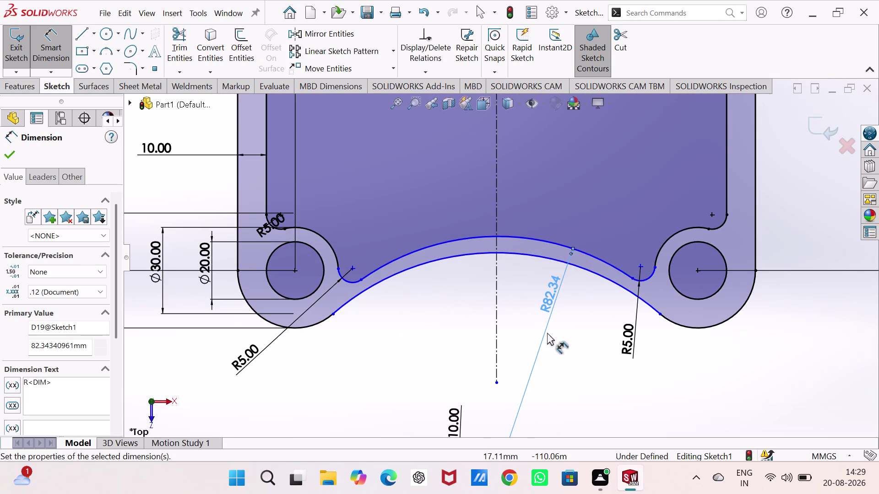
key(Escape)
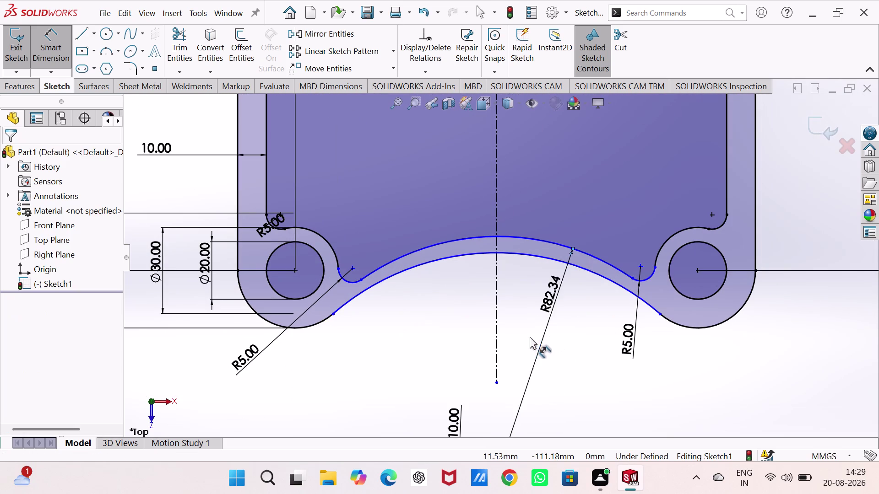
click(549, 318)
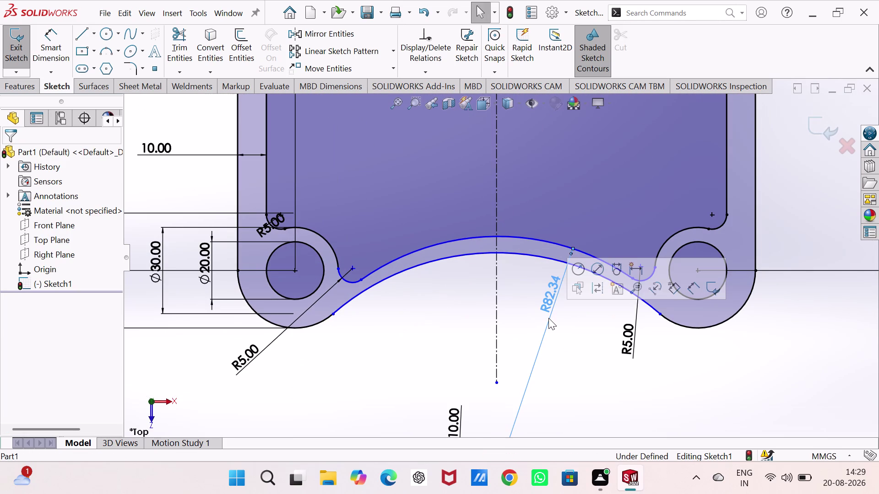
key(Delete)
right_drag(405, 369, 430, 279)
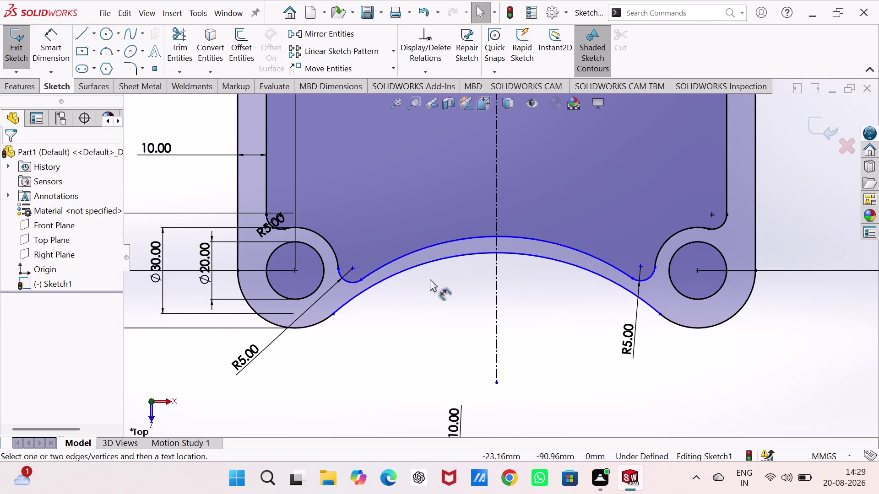
Add a radius dimension to the lower cut-out arc and set it to R85.
click(437, 260)
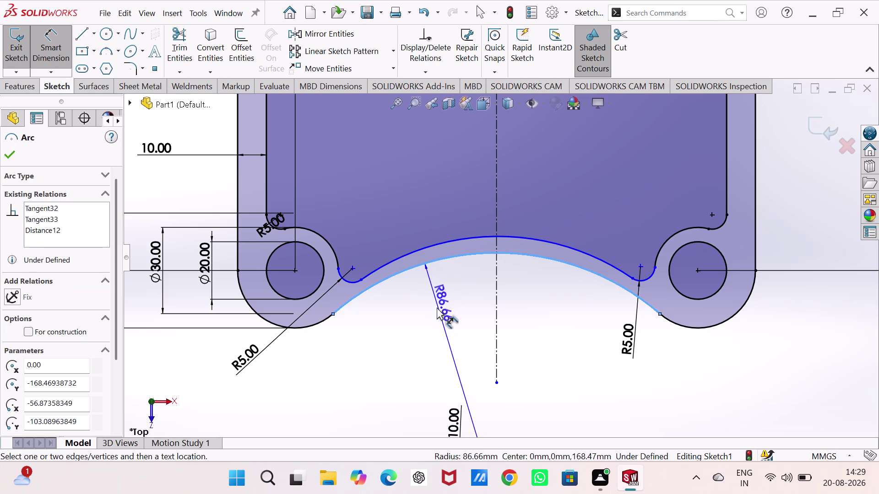
click(437, 309)
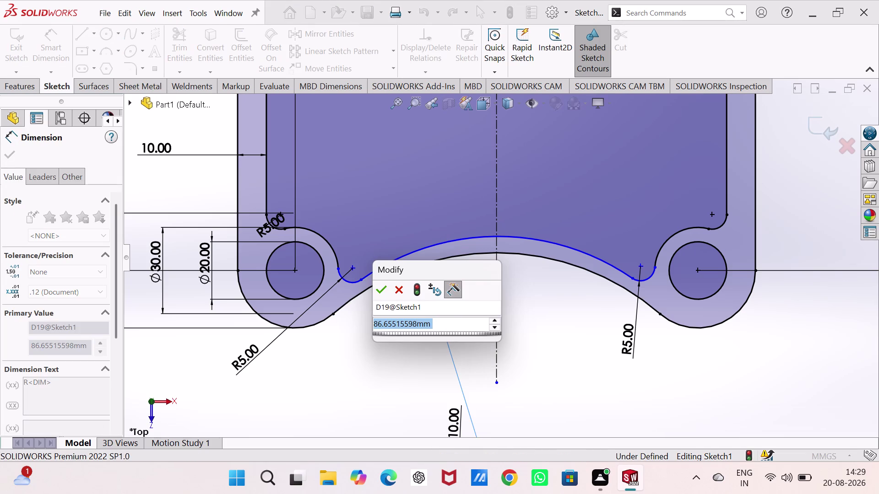
click(376, 286)
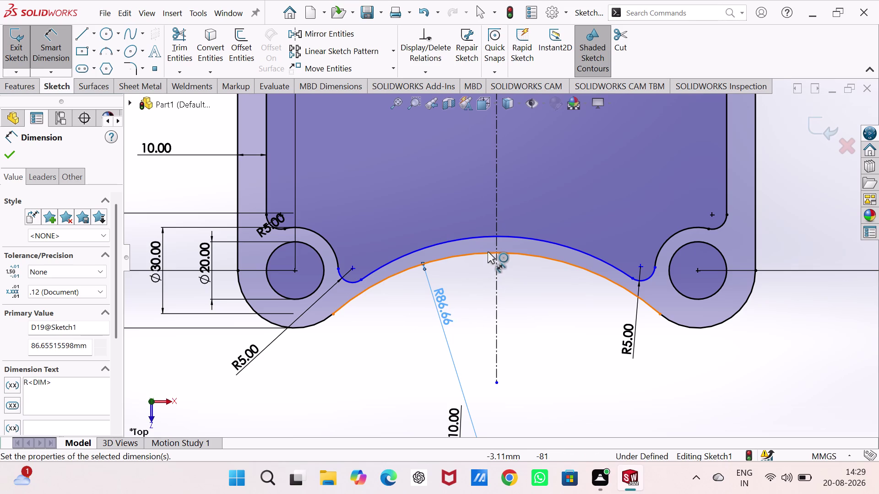
key(Escape)
double_click(446, 302)
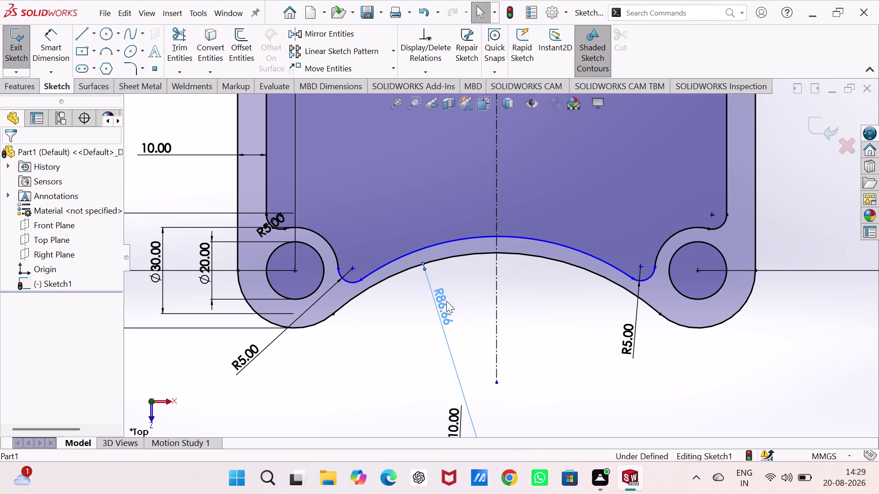
text(8)
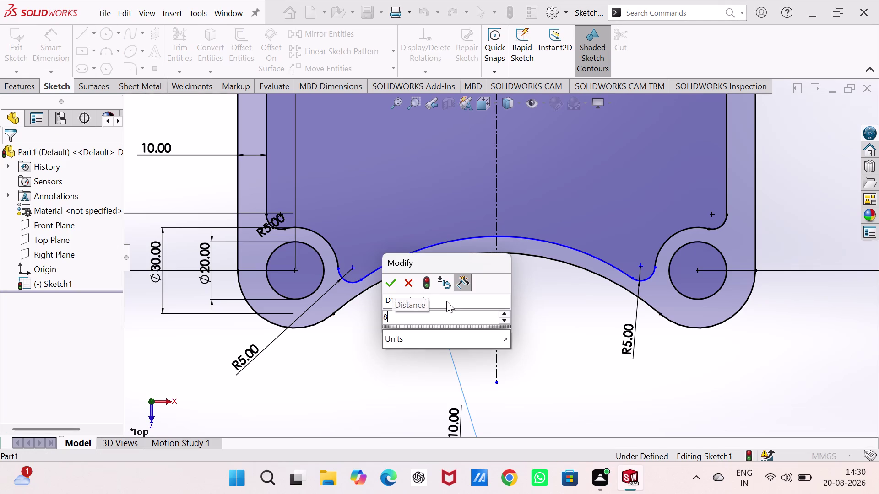
text(5)
key(Return)
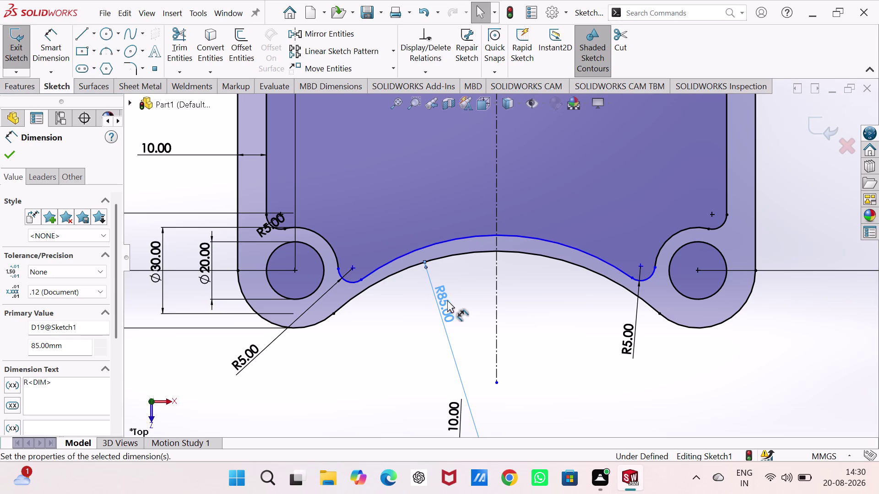
key(Escape)
key(Escape)
click(336, 257)
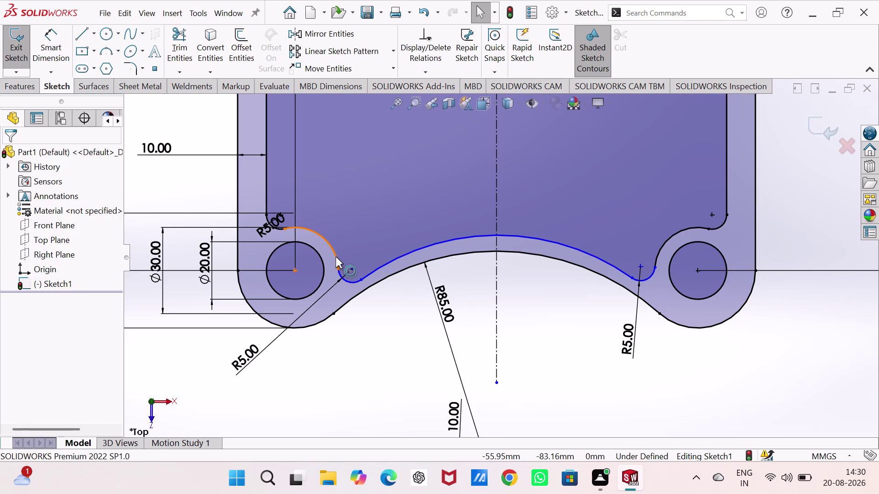
Dimension the band's upper curved edge with an R80 radius.
click(338, 274)
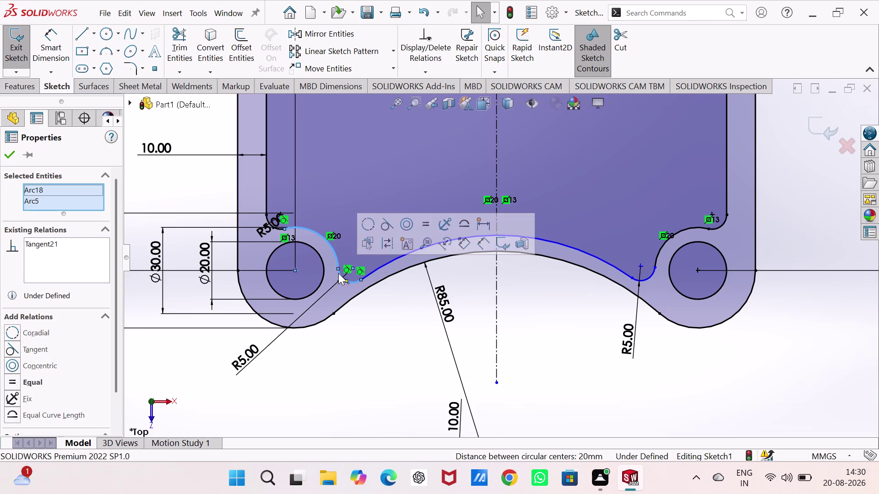
click(390, 229)
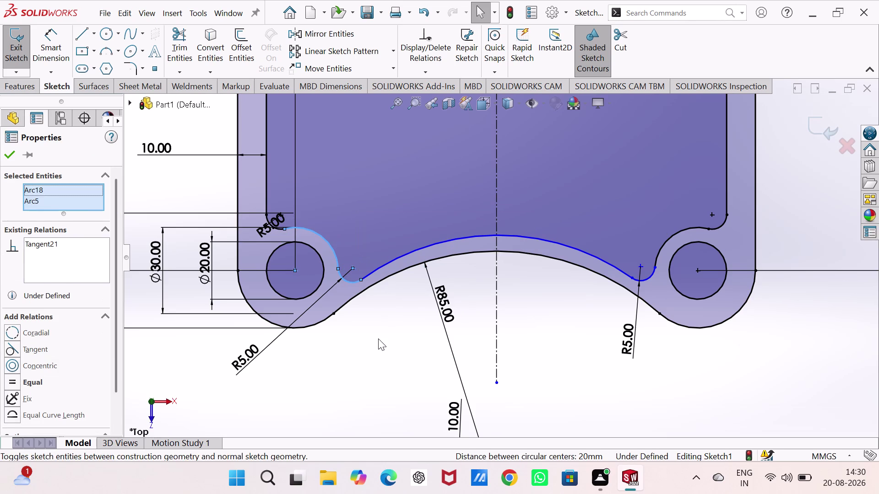
click(378, 339)
right_drag(594, 364, 600, 359)
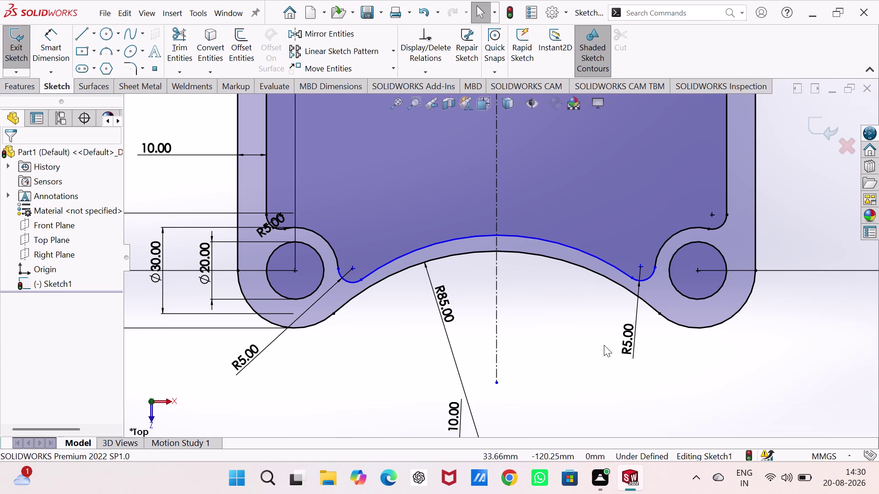
right_drag(601, 359, 601, 296)
click(554, 241)
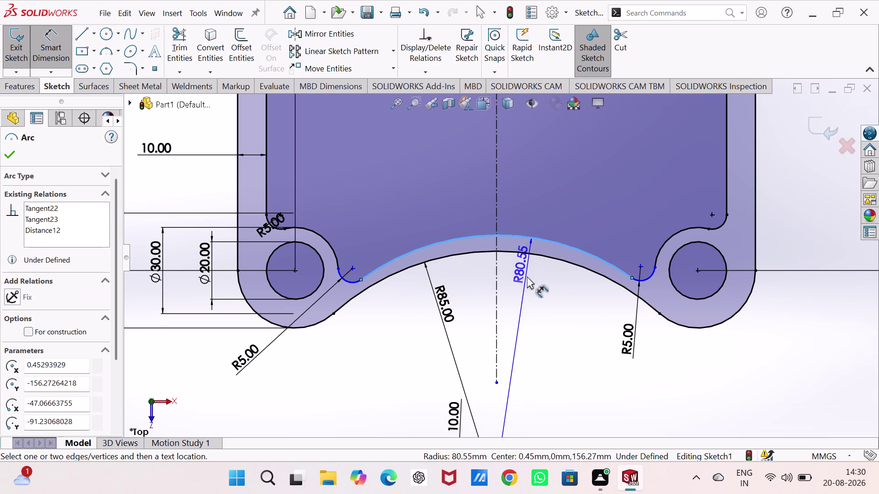
click(525, 288)
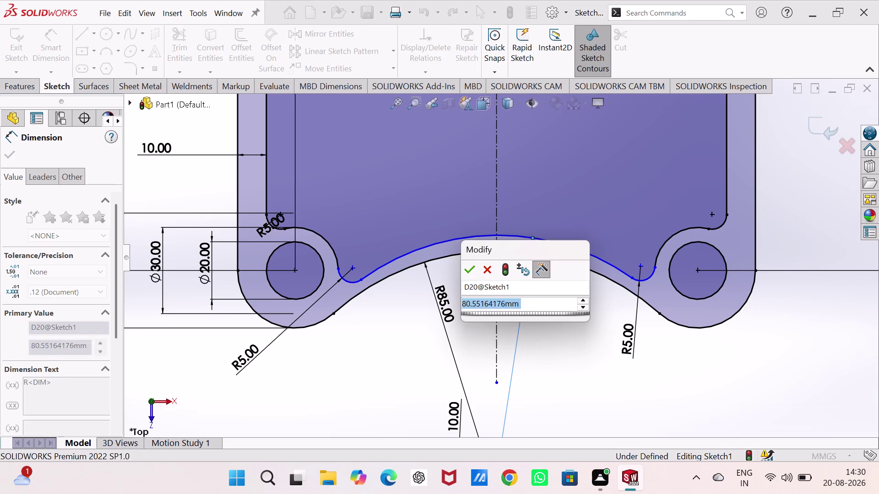
text(80)
key(Return)
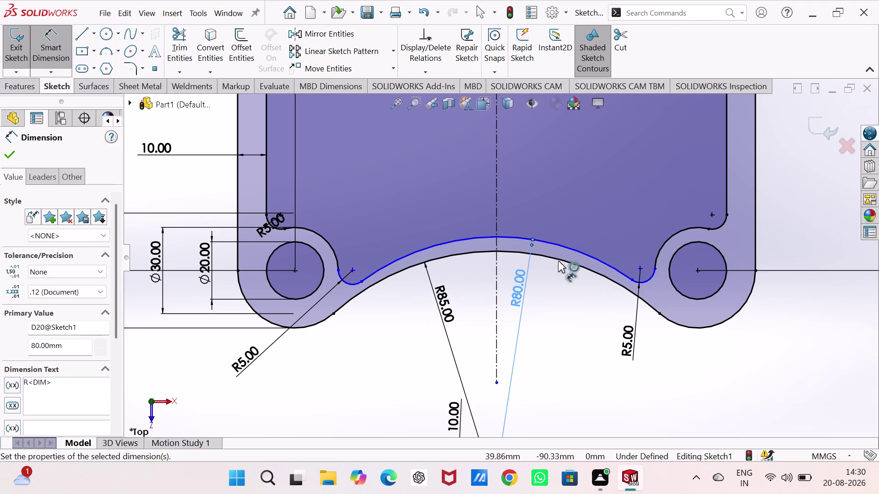
key(Escape)
key(Escape)
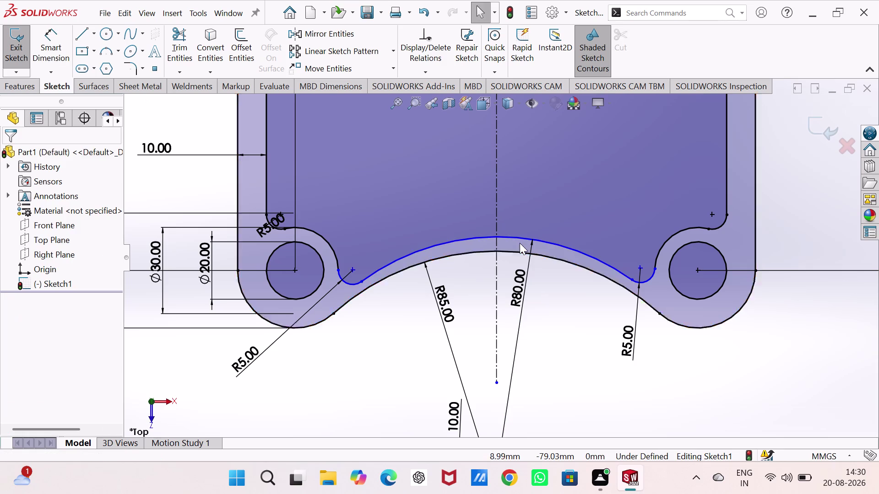
Make the upper arc's top point coincident with the vertical centreline.
click(496, 235)
click(495, 220)
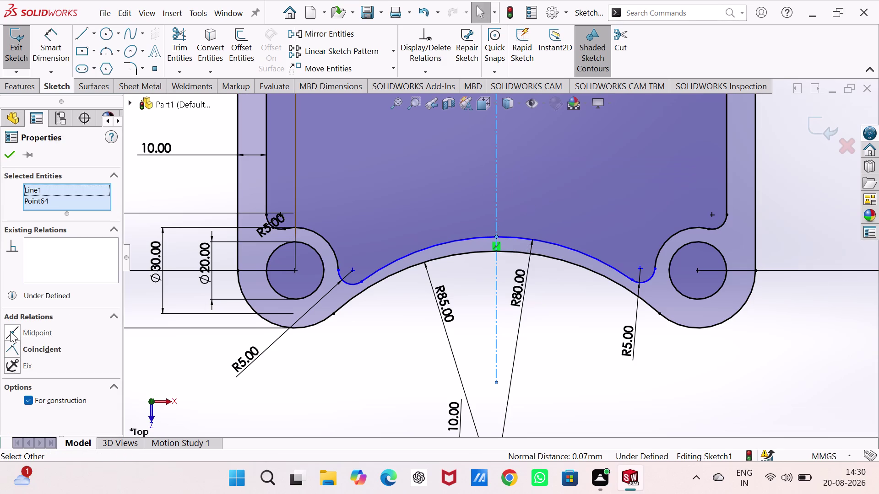
click(36, 348)
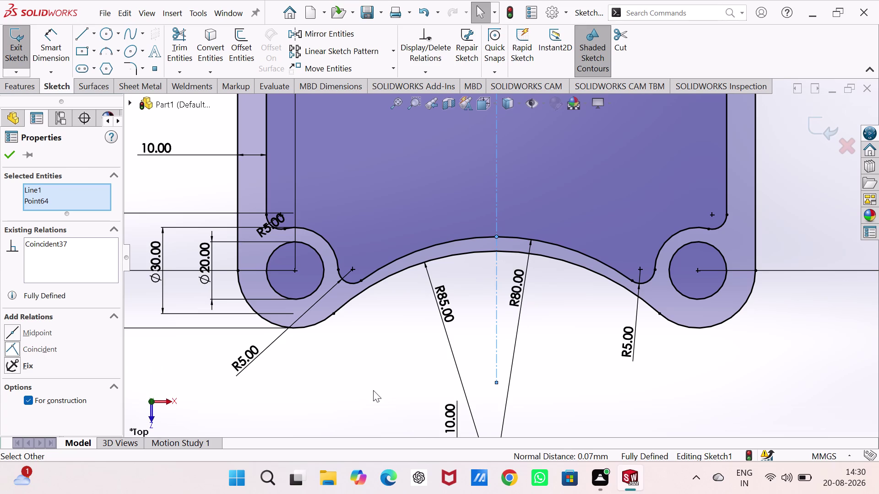
click(362, 383)
scroll(up, 3)
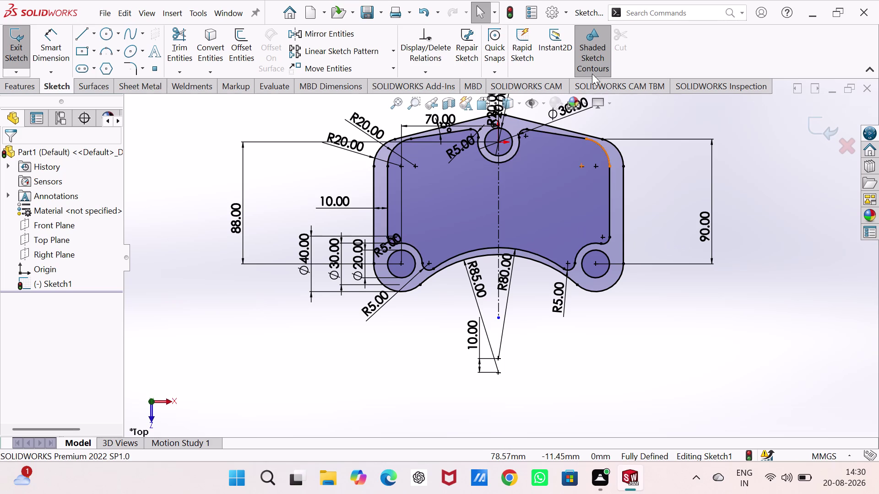
Edit the top edge angle dimension D18, trying 10° and then 5°.
scroll(up, 3)
scroll(down, 3)
scroll(down, 3)
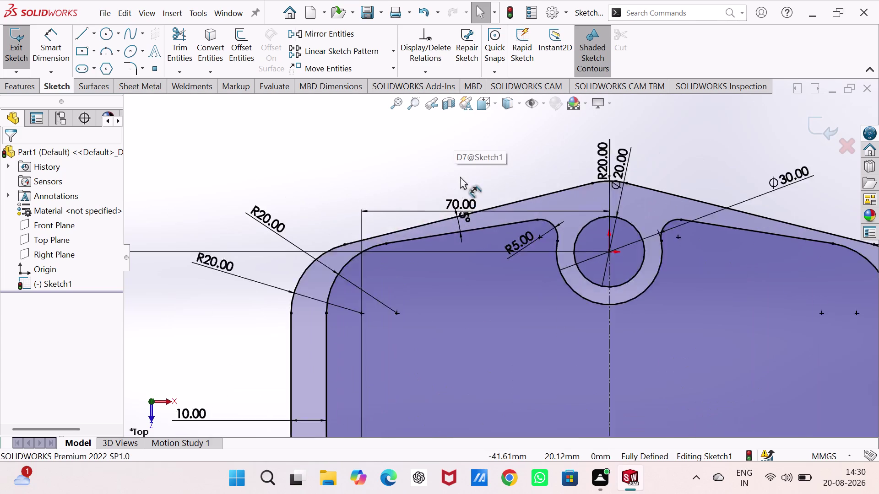
click(467, 229)
click(467, 229)
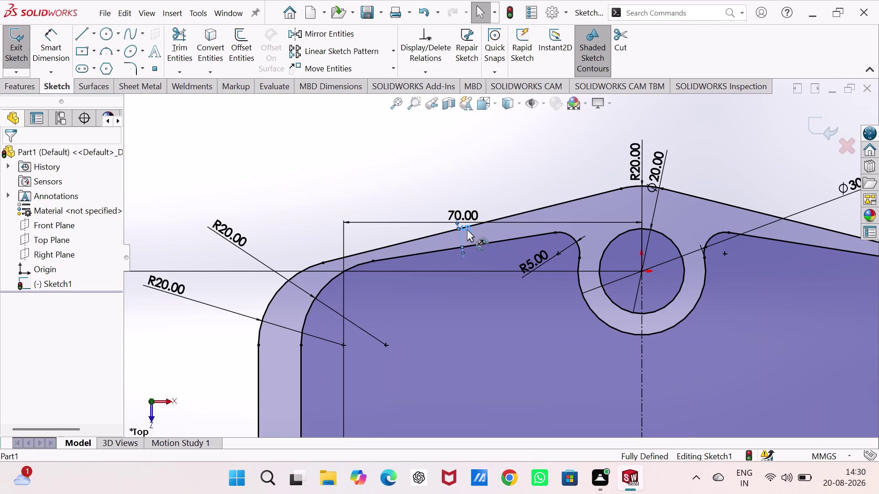
double_click(467, 229)
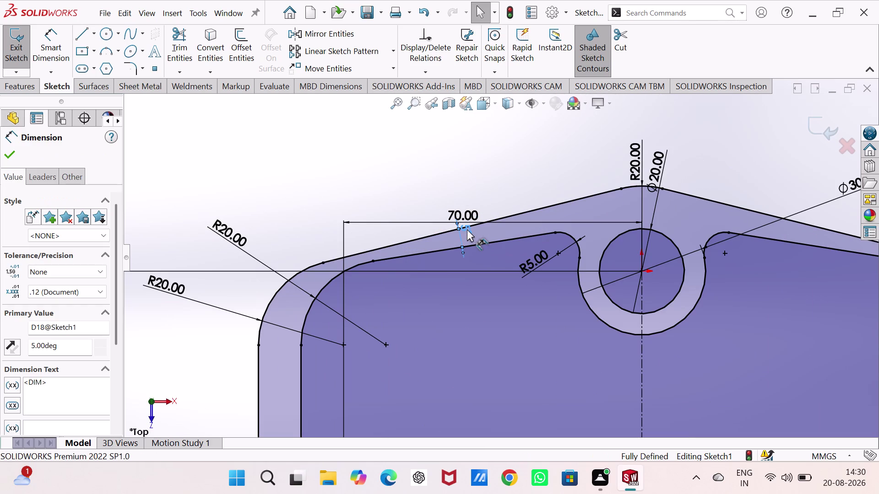
text(10)
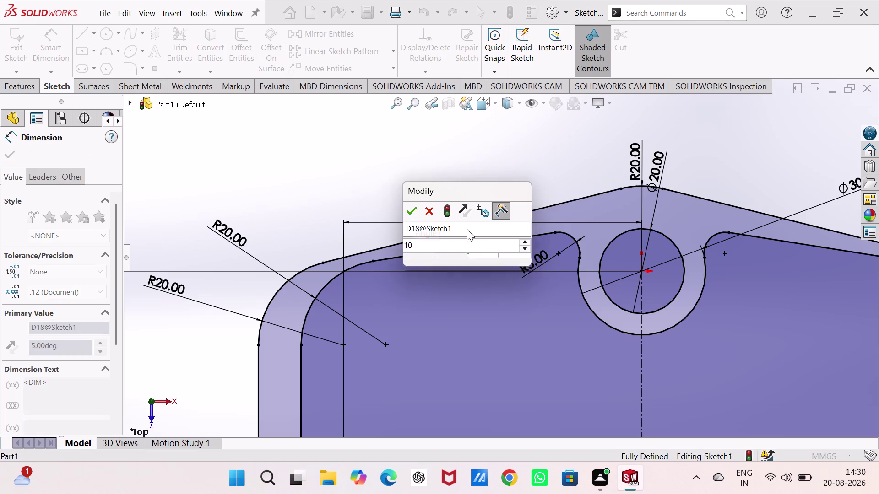
key(Return)
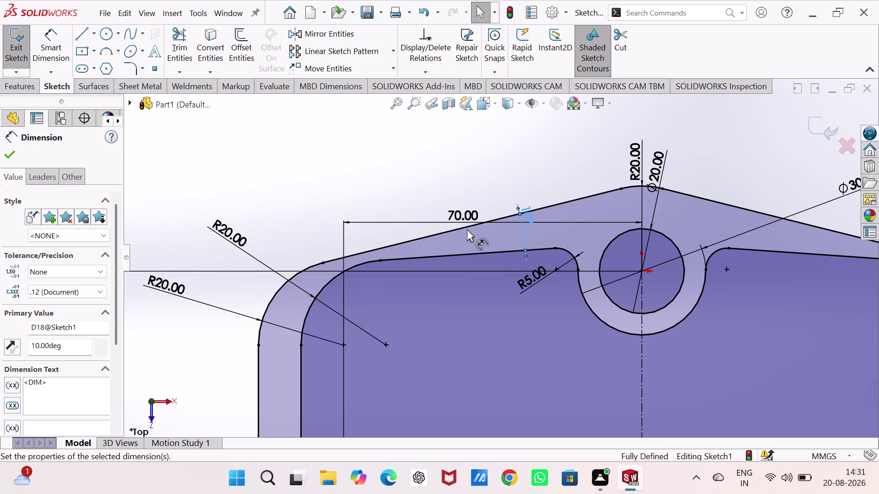
key(5)
key(Return)
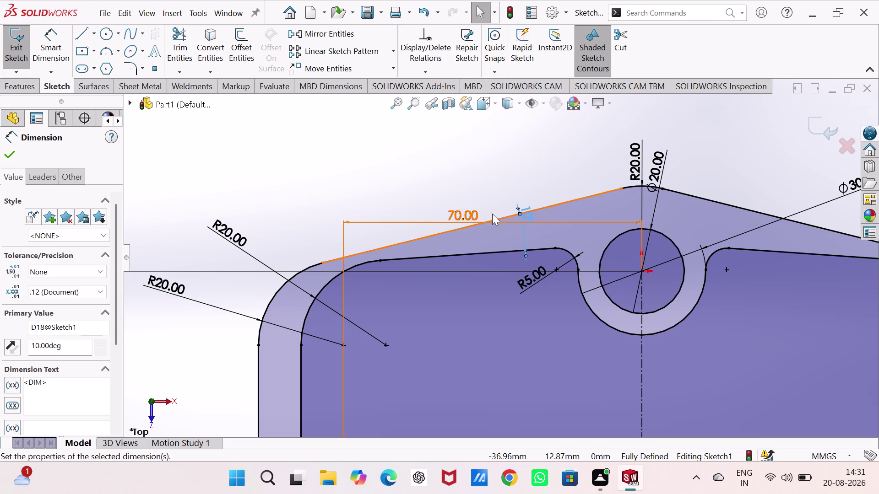
Reset the angle to 5°, then settle it at 3°.
double_click(525, 211)
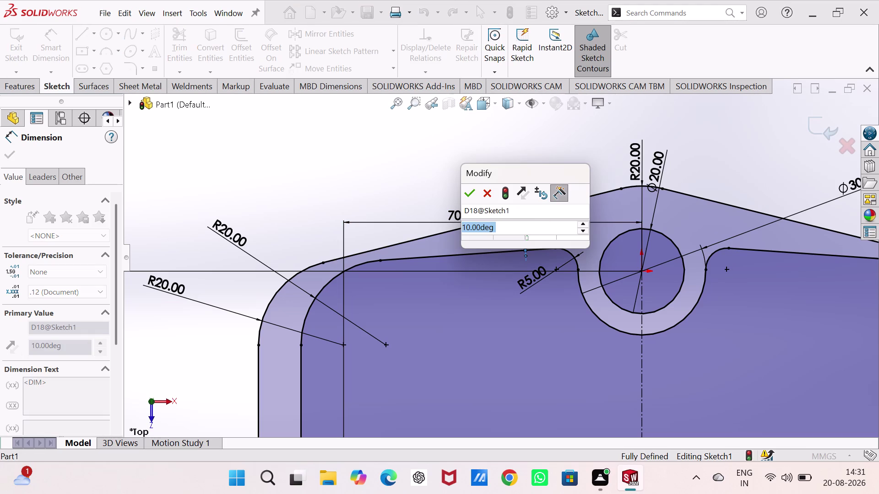
key(5)
key(Return)
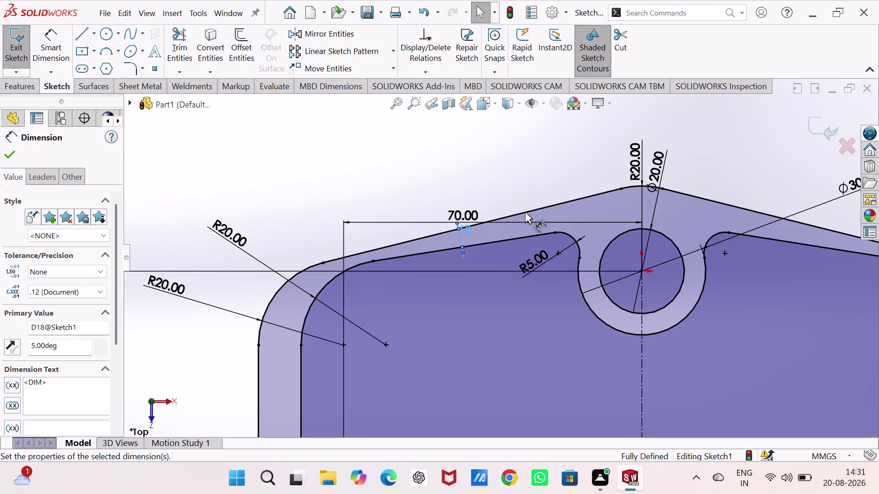
double_click(466, 227)
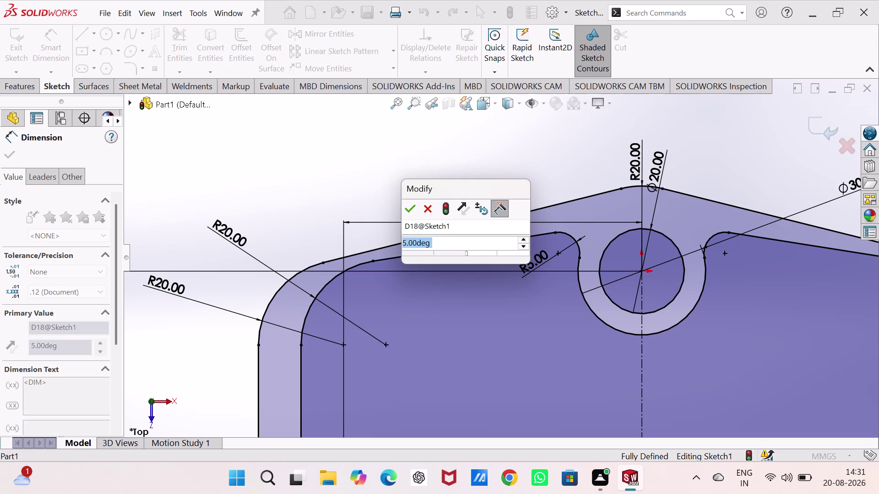
key(3)
key(Return)
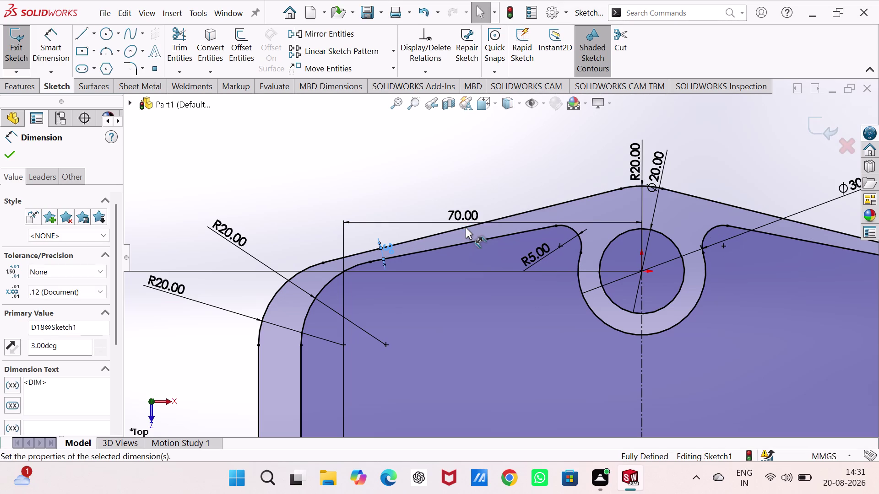
Exit the finished plate profile sketch, Sketch1.
scroll(up, 3)
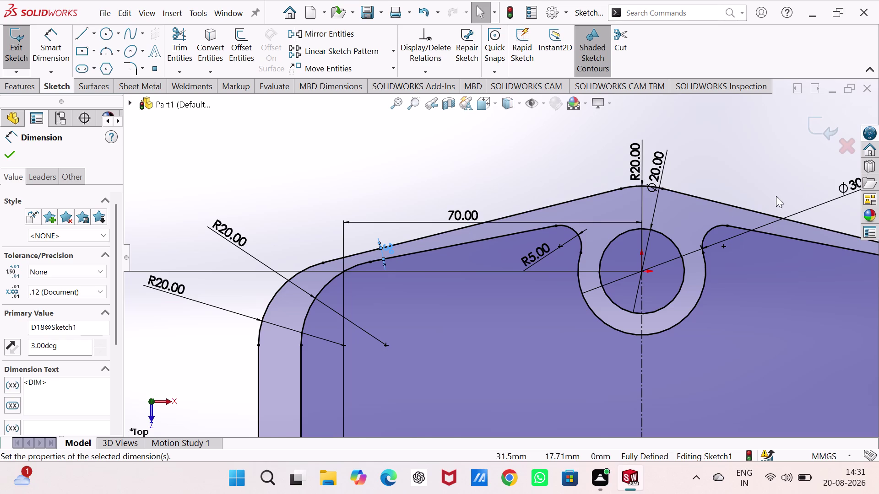
scroll(up, 3)
scroll(up, 3)
scroll(down, 3)
scroll(up, 3)
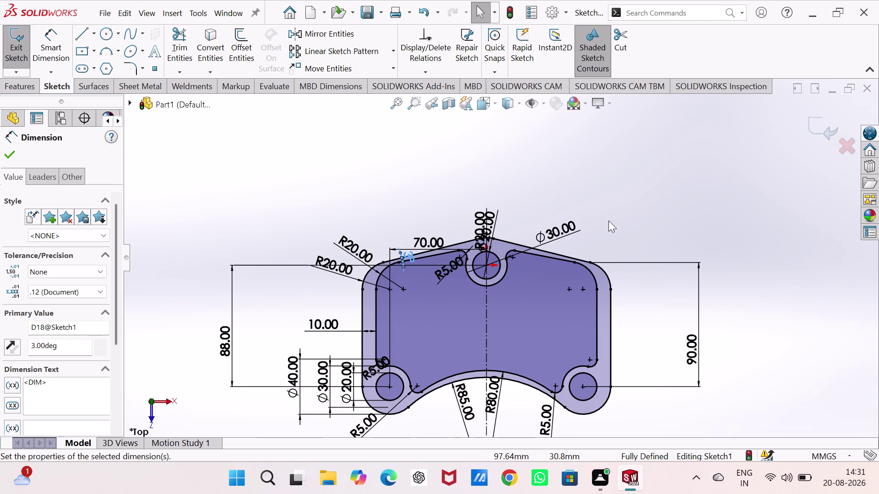
click(12, 38)
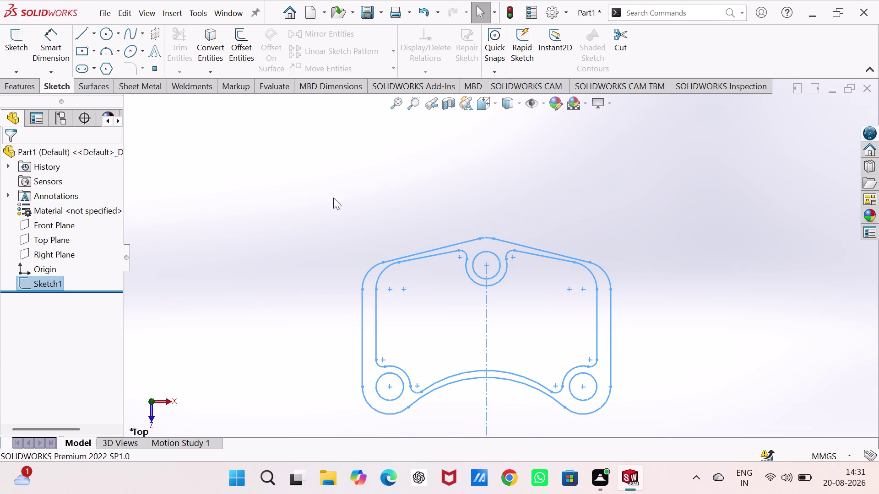
Extrude Sketch1 blind to a depth of 30 mm as Boss-Extrude1.
click(18, 87)
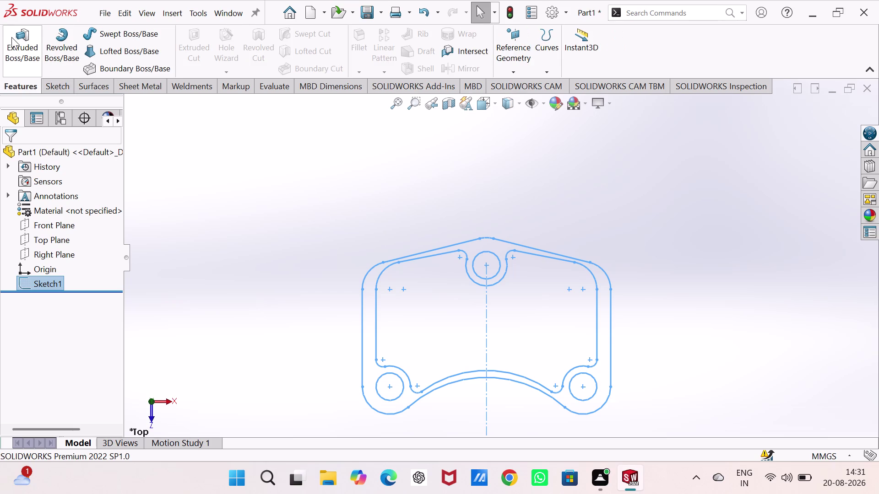
click(11, 37)
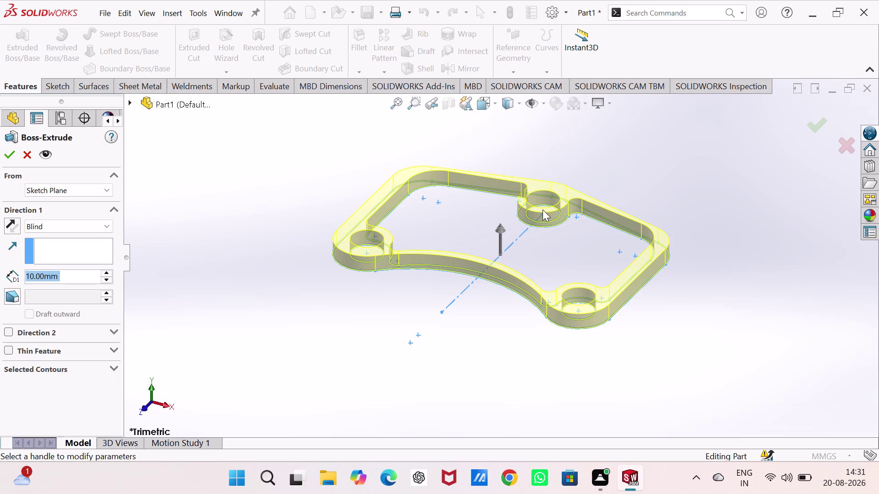
key(3)
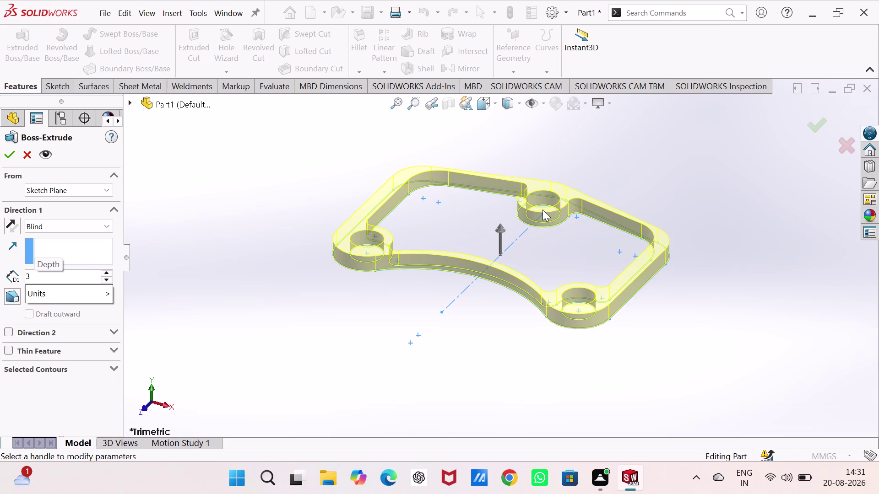
key(9)
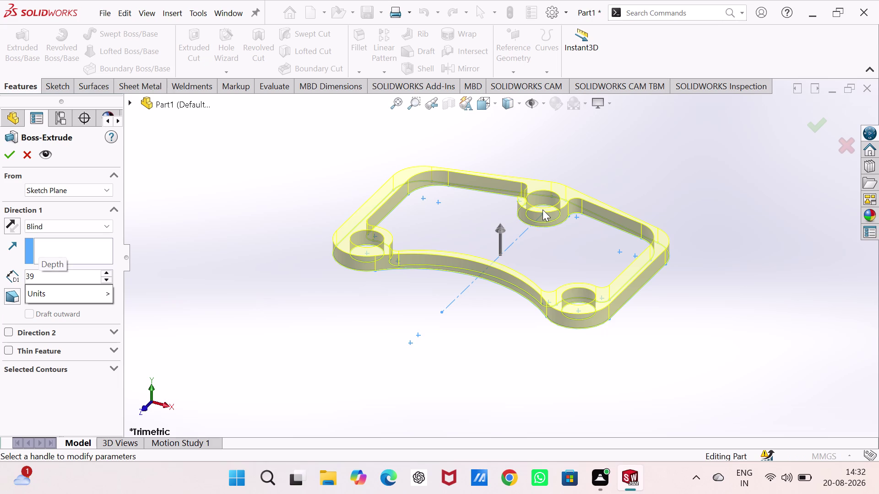
key(BackSpace)
key(0)
key(Return)
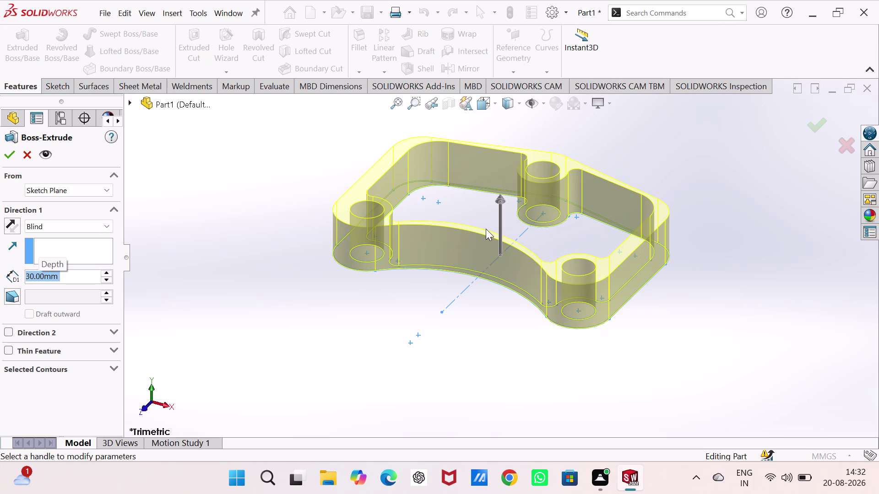
key(Return)
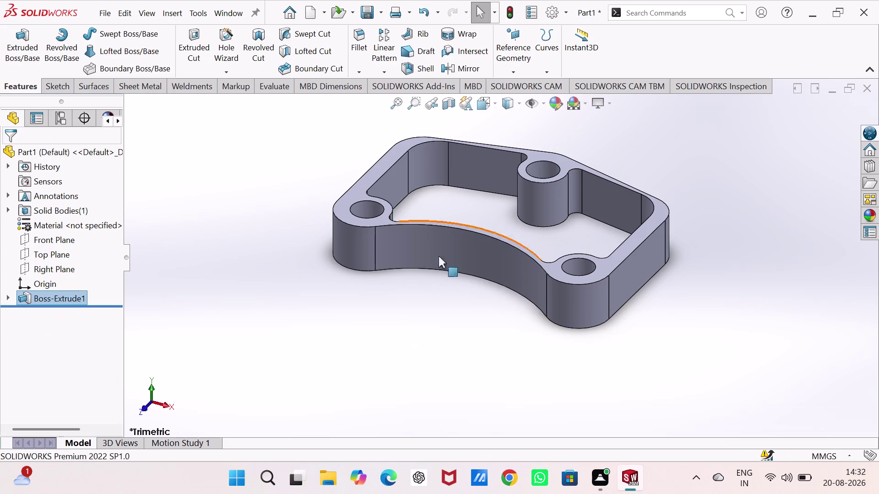
Orbit the part and start a new sketch on the plate's flat face.
click(357, 297)
middle_drag(359, 292, 435, 172)
middle_drag(363, 316, 343, 224)
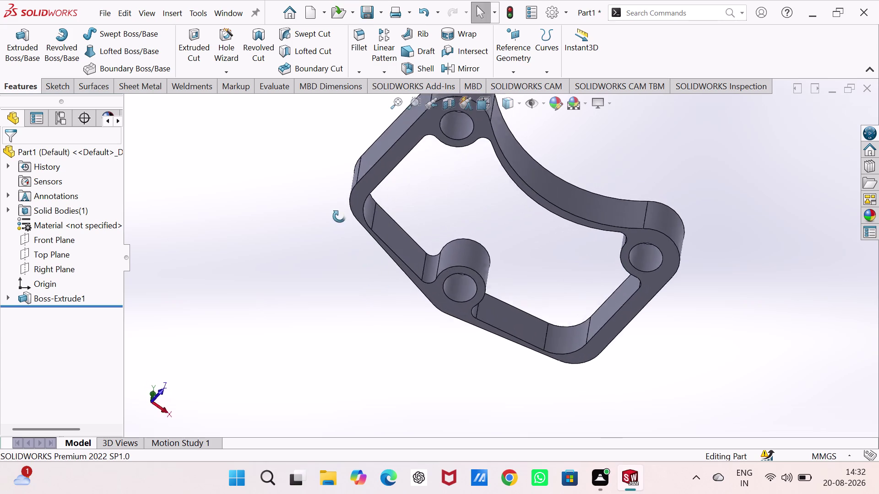
middle_drag(344, 224, 328, 163)
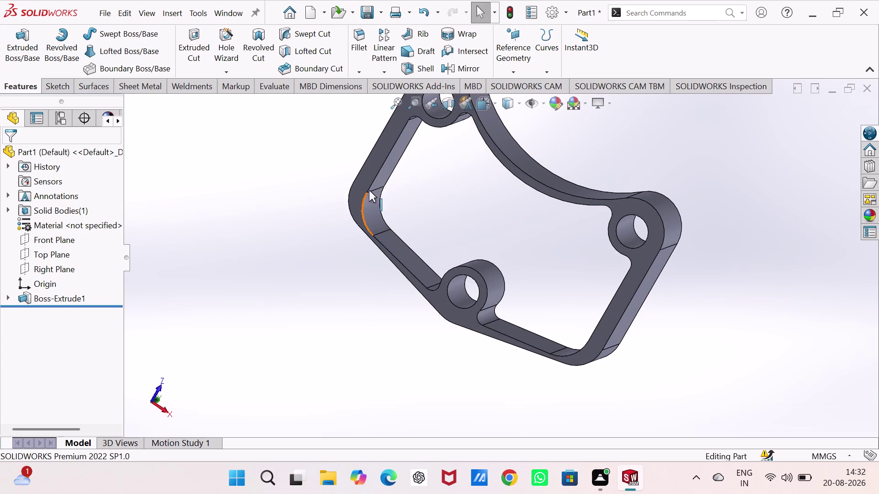
click(371, 174)
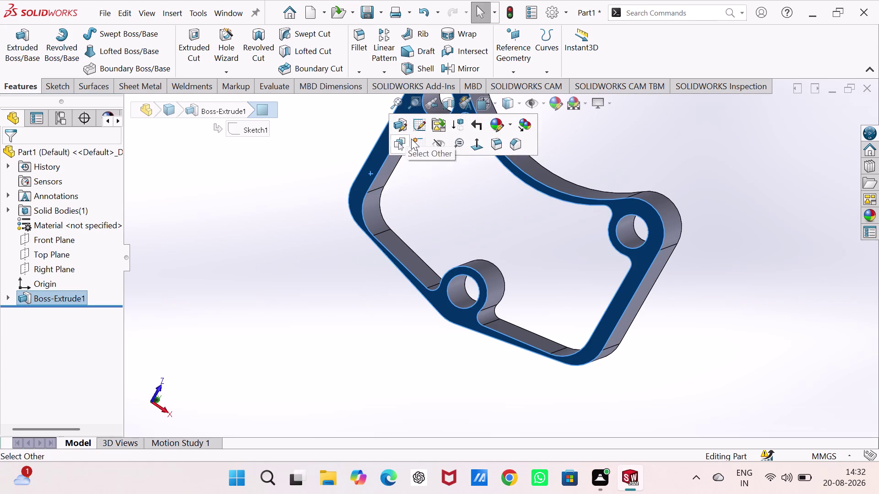
click(415, 142)
click(280, 232)
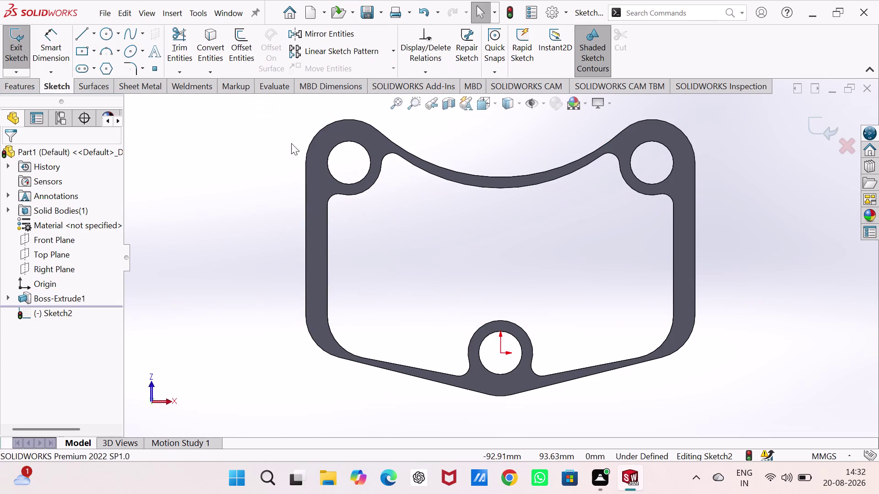
Select the inner contour edges beside the left and right holes.
click(371, 188)
click(387, 155)
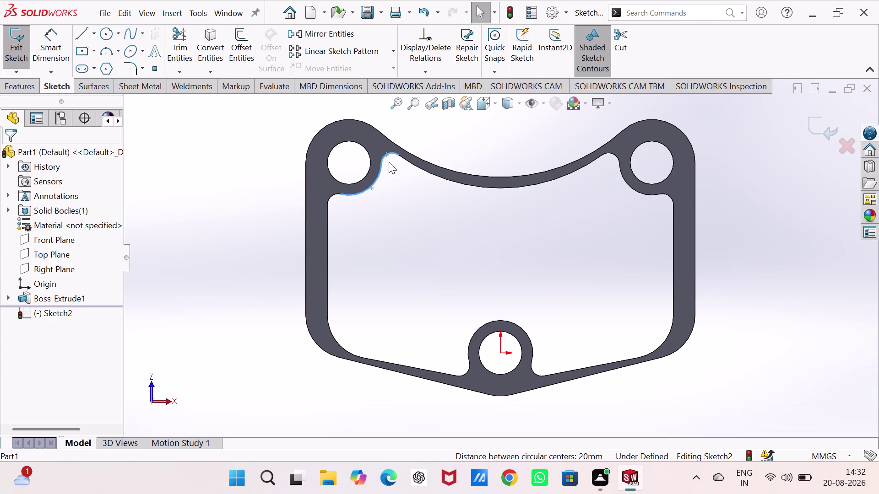
click(415, 167)
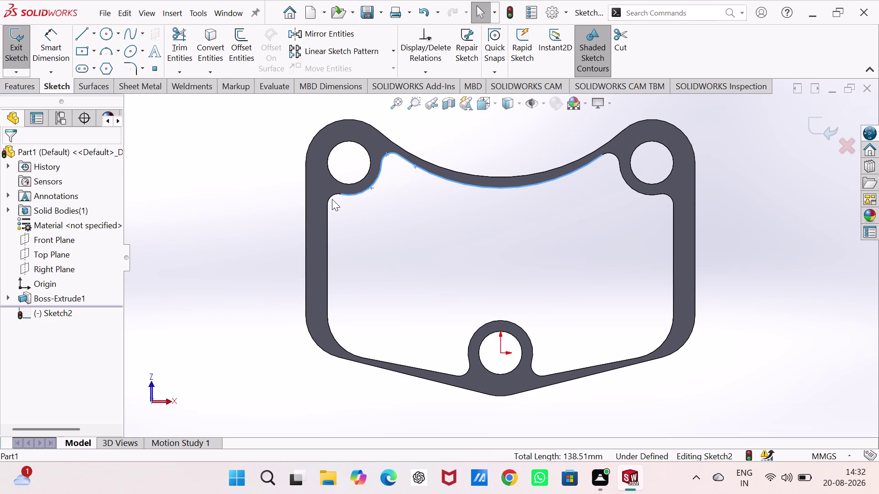
click(333, 197)
click(329, 228)
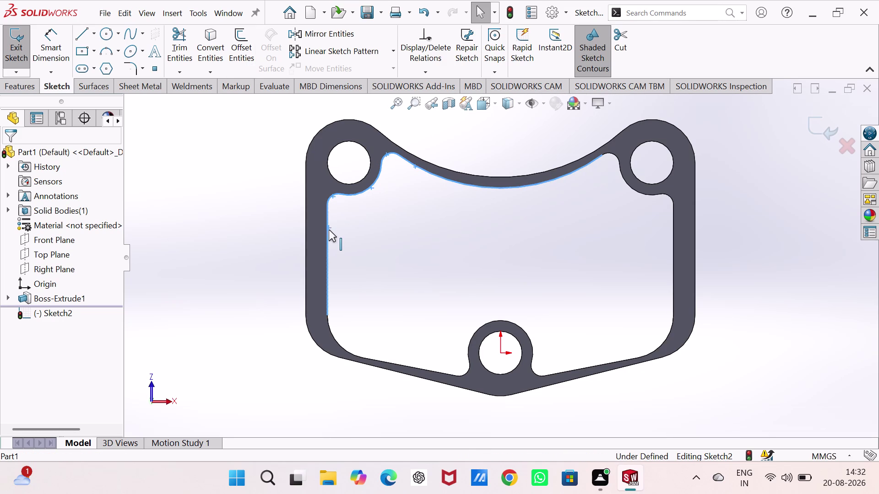
click(611, 154)
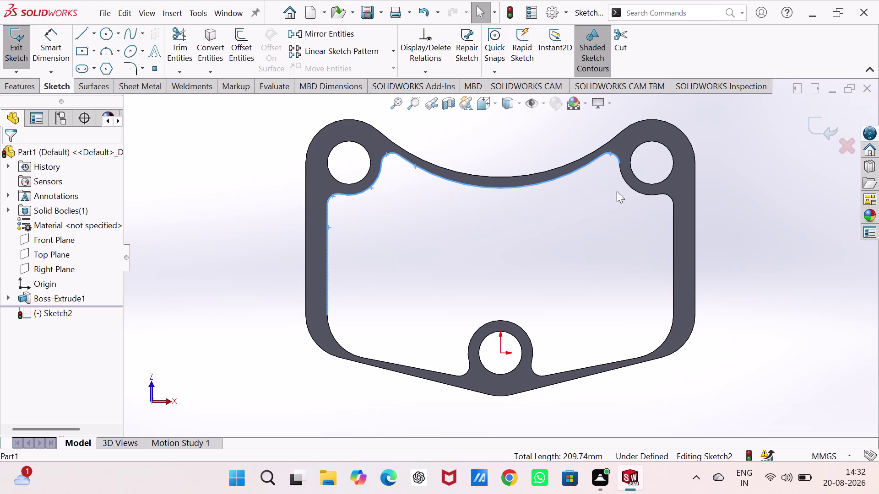
click(630, 187)
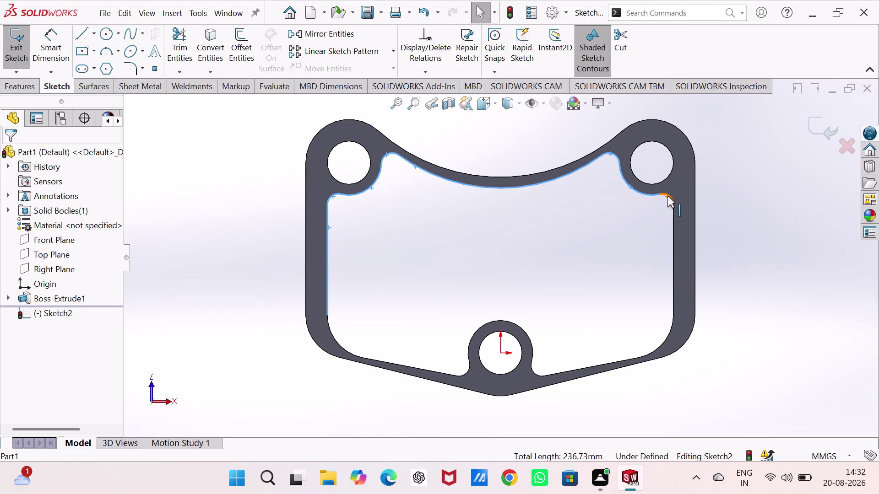
click(667, 196)
click(672, 237)
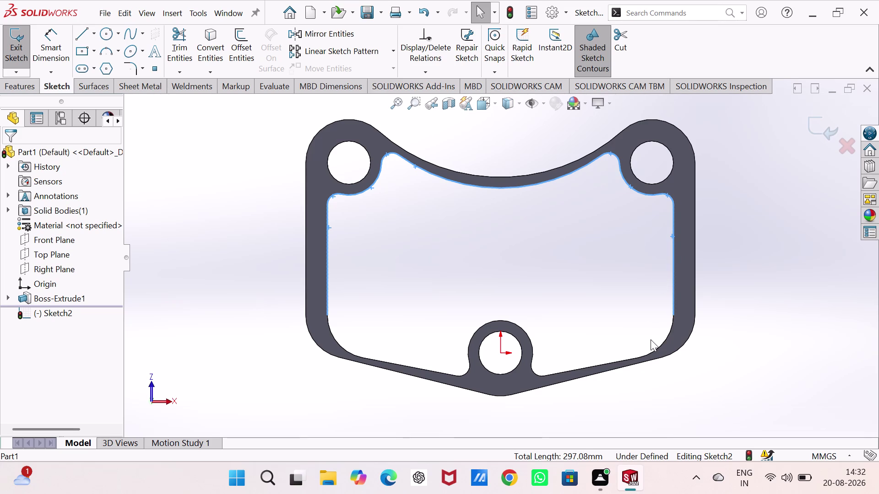
Select the lower inner contour segments around the bottom hole, then exit Sketch2.
click(662, 345)
click(604, 364)
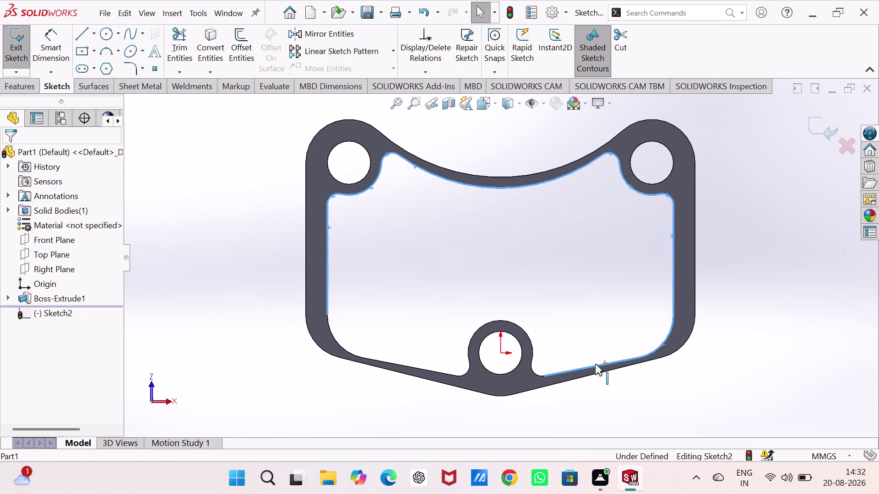
click(536, 371)
click(532, 372)
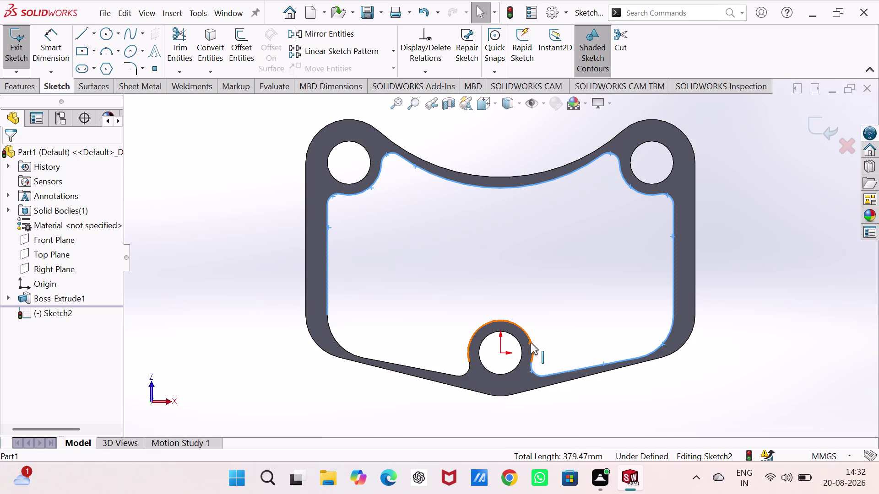
click(531, 343)
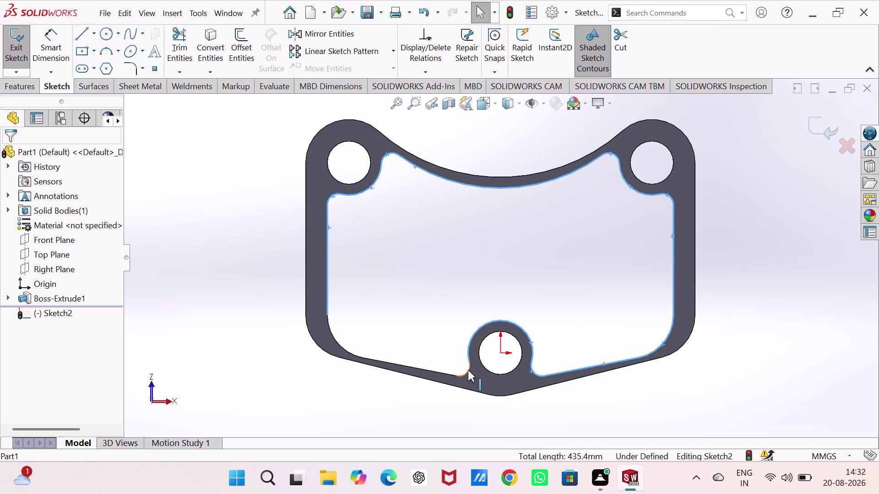
click(468, 370)
click(426, 369)
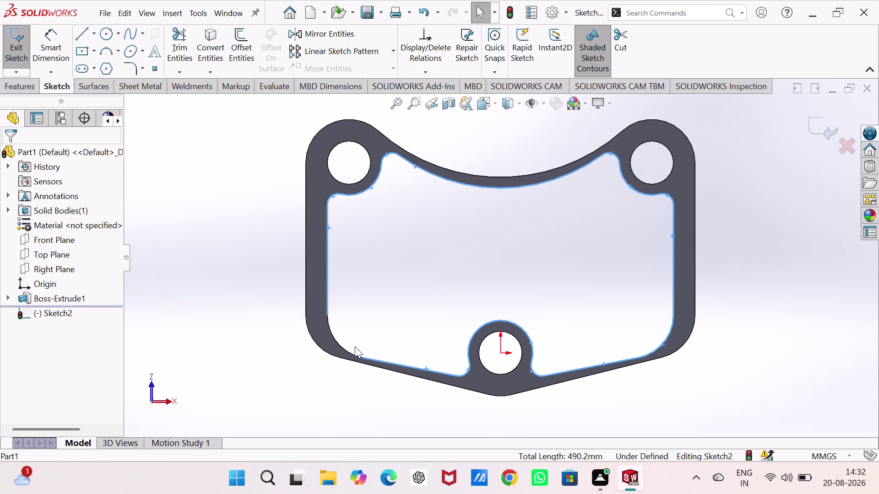
click(338, 343)
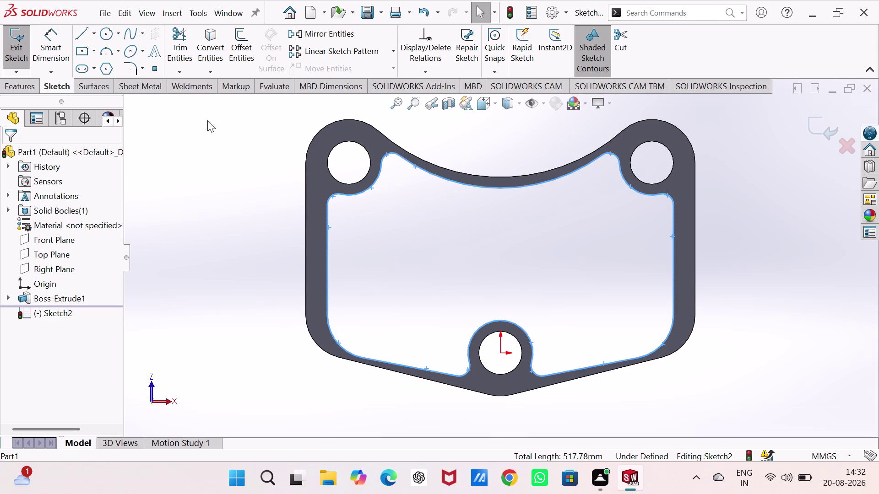
click(209, 36)
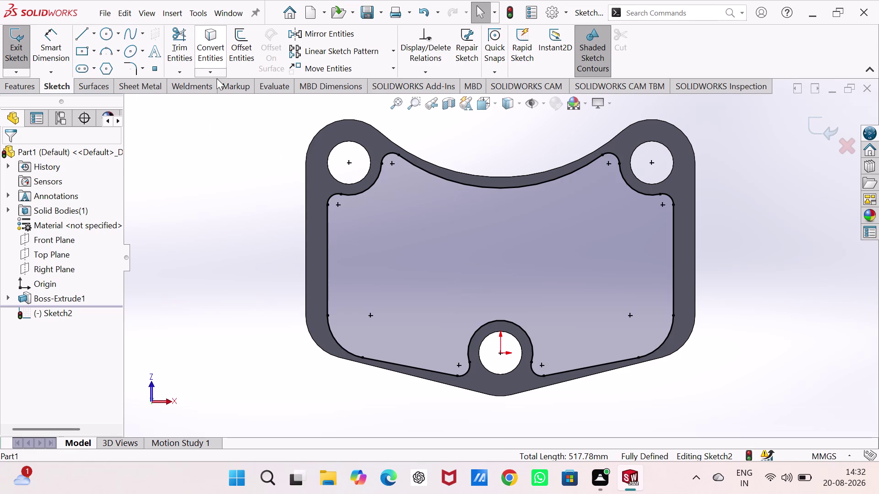
click(15, 45)
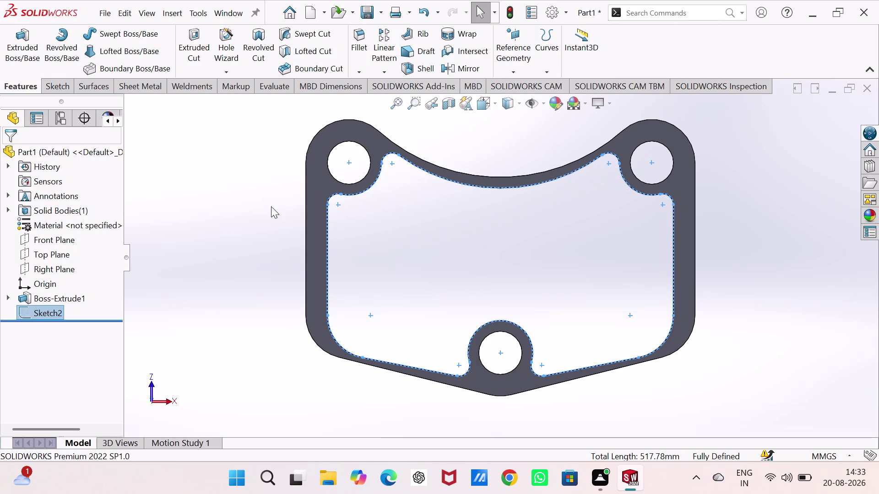
Extrude Sketch2 upward 25 mm as Boss-Extrude2, merged into the plate body.
key(ctrl+7)
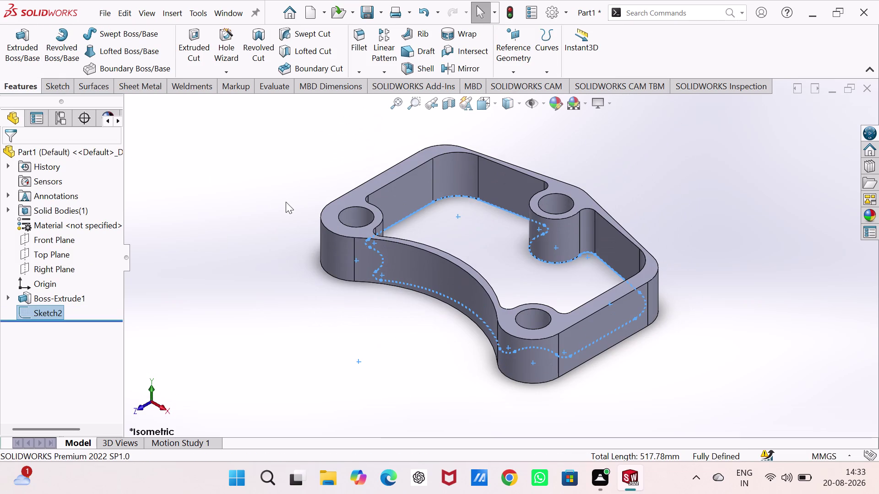
click(25, 30)
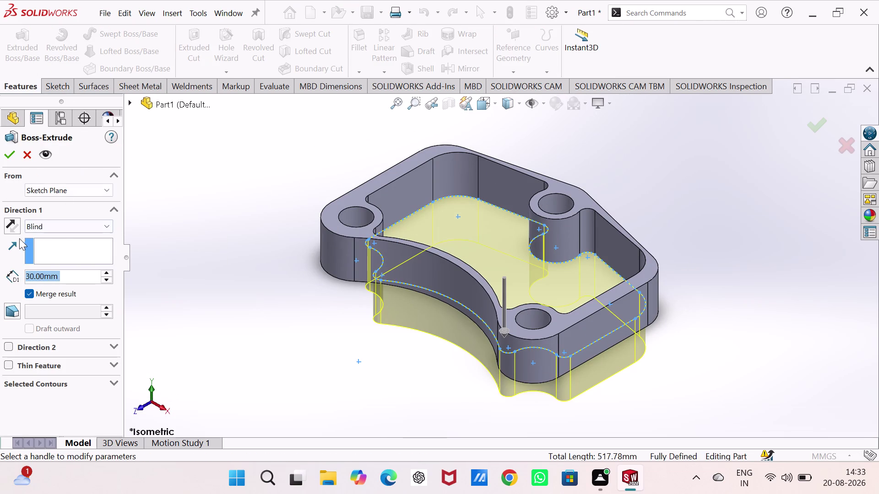
click(11, 224)
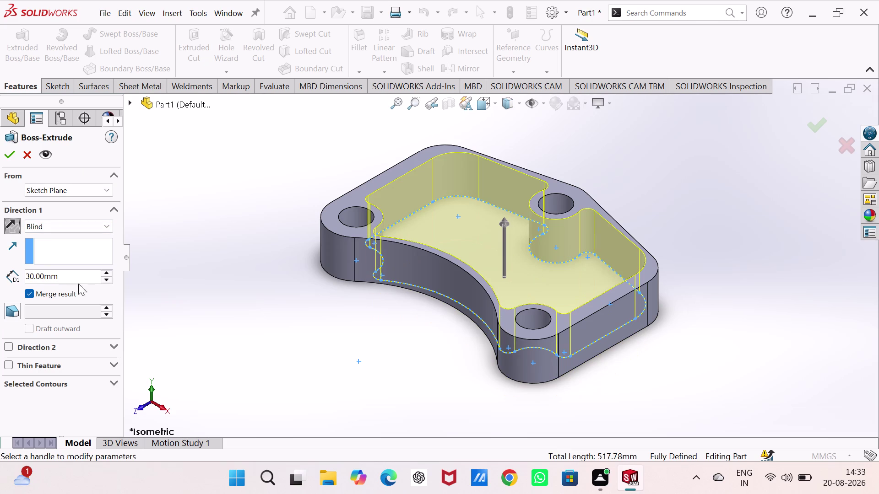
double_click(71, 281)
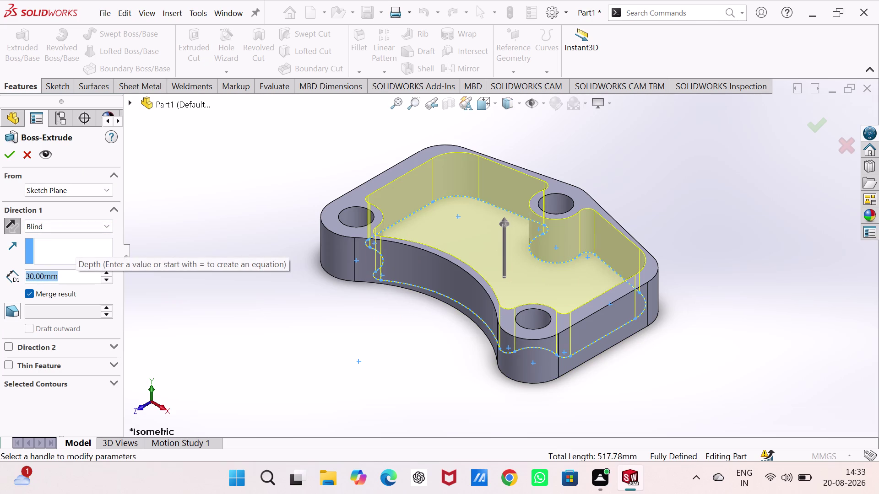
key(5)
click(243, 306)
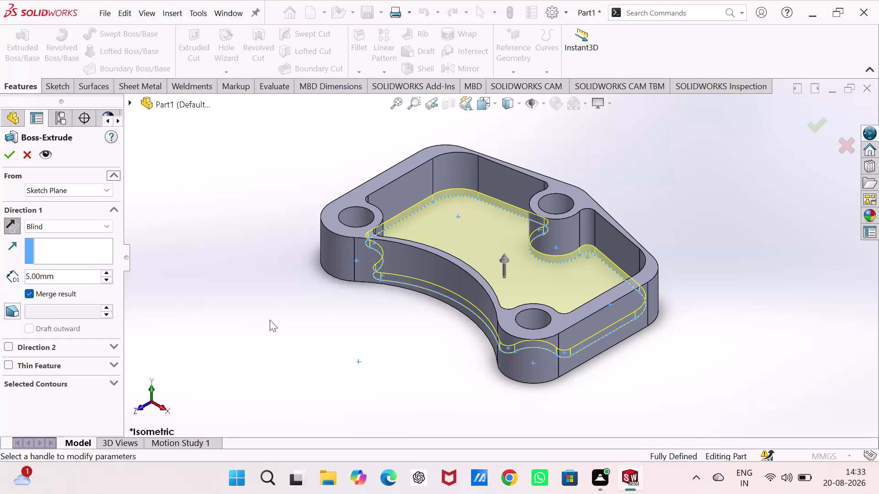
click(75, 277)
click(76, 277)
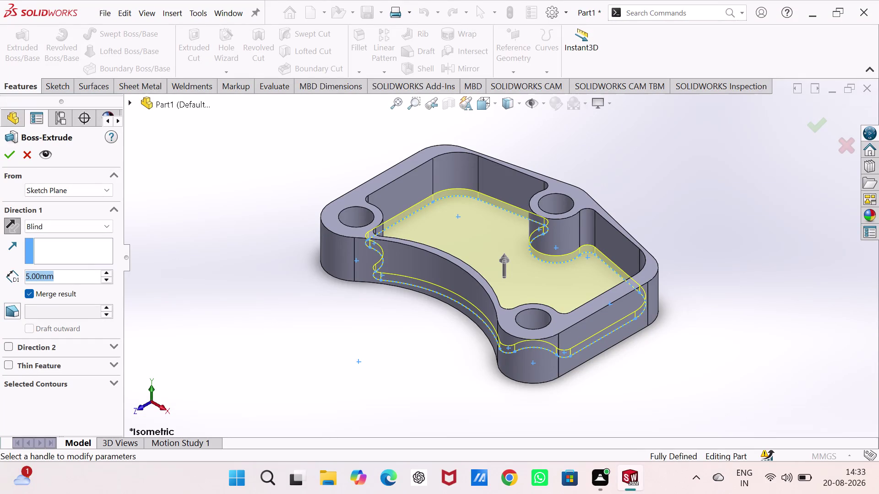
text(25)
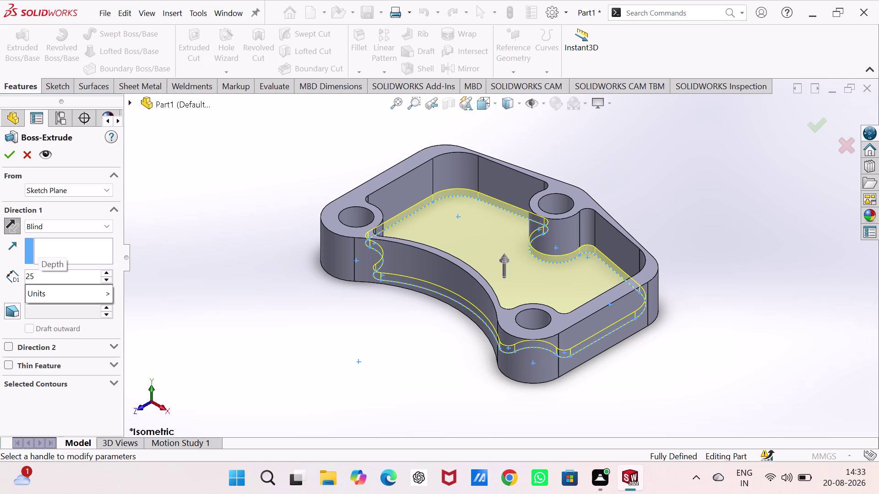
click(193, 220)
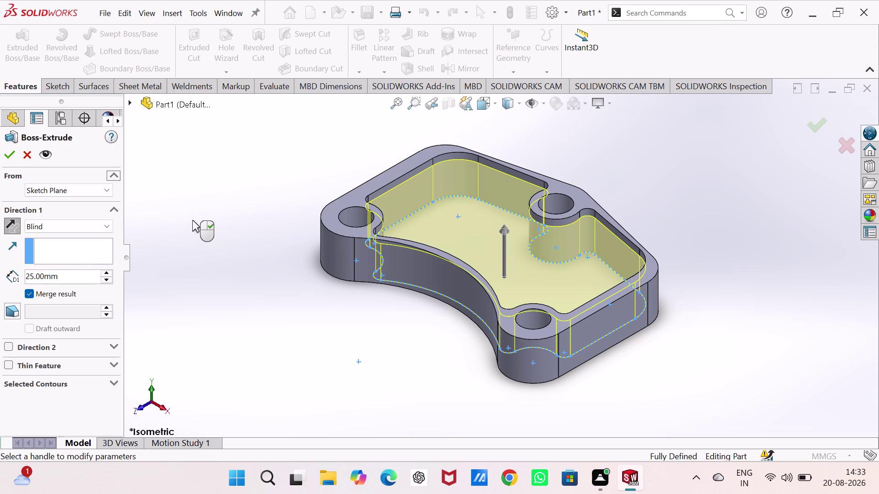
click(9, 155)
click(222, 219)
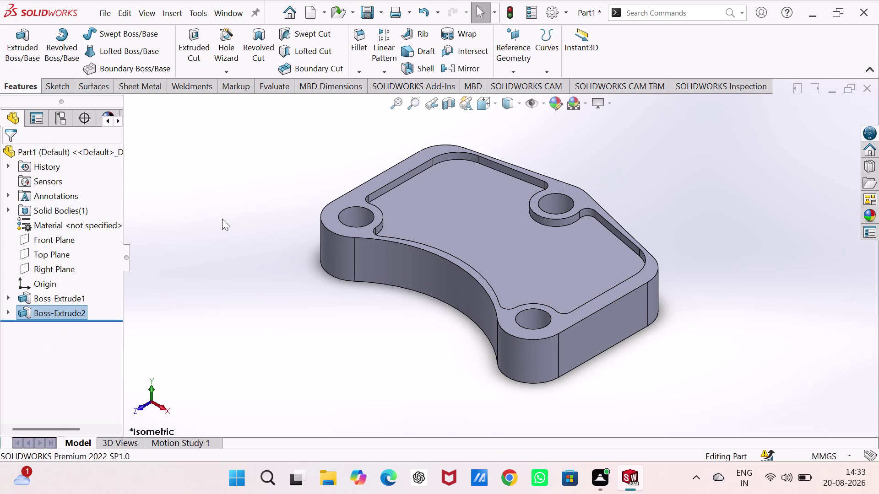
middle_drag(235, 210, 294, 249)
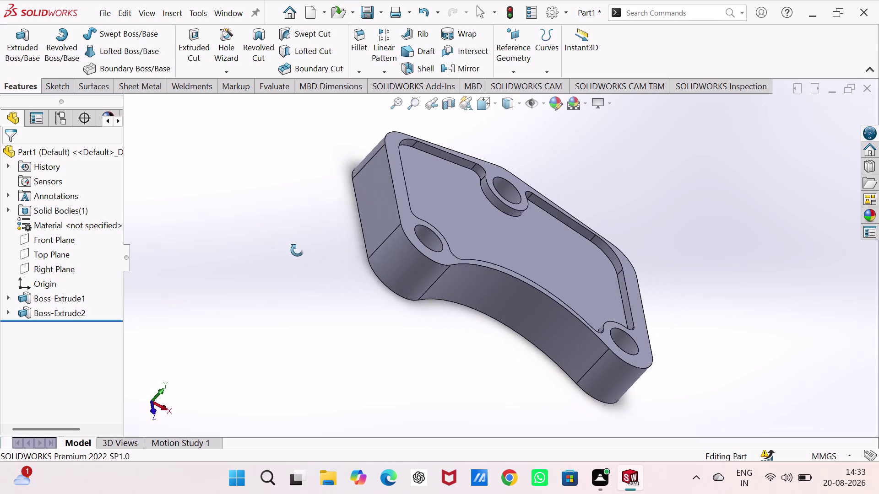
middle_drag(293, 248, 263, 210)
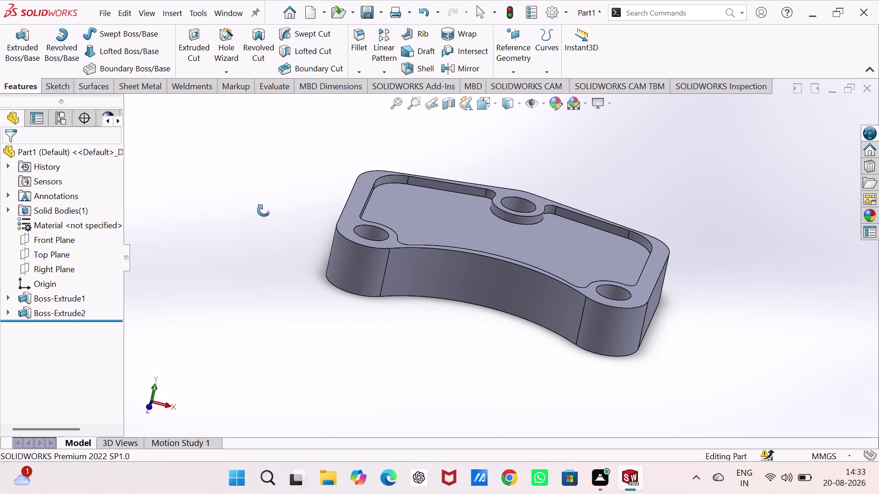
middle_drag(264, 210, 237, 354)
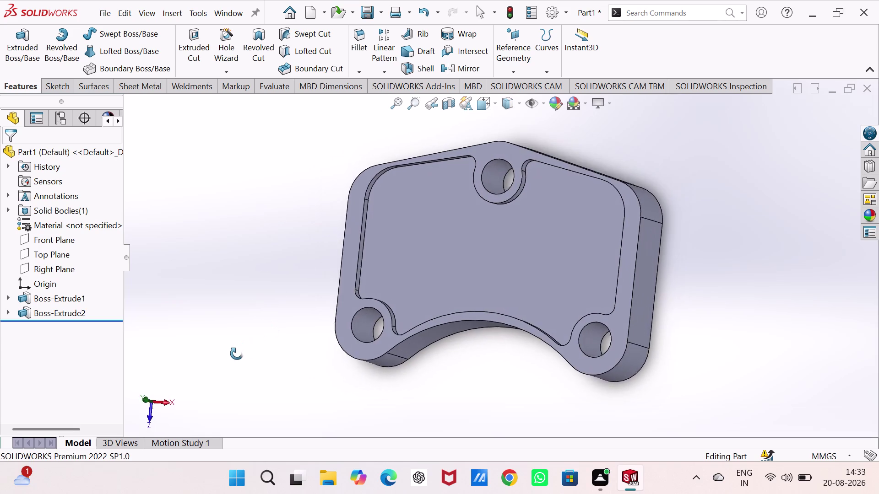
middle_drag(237, 354, 590, 291)
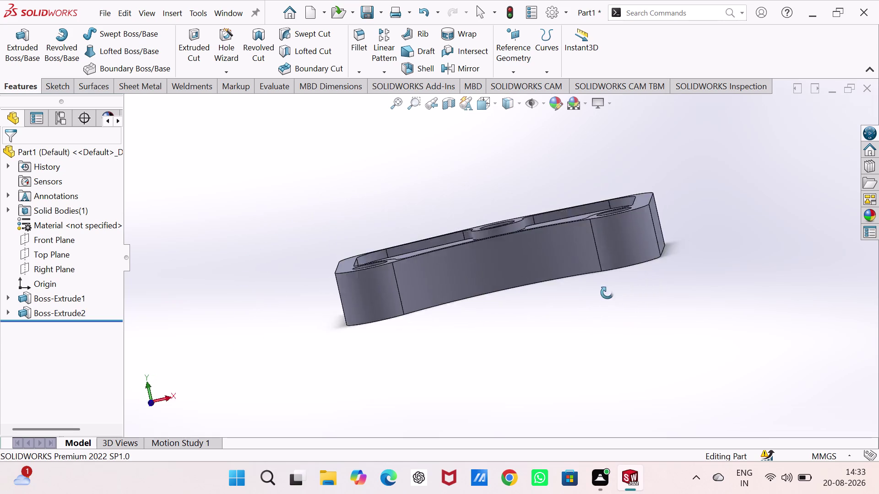
middle_drag(590, 292, 660, 318)
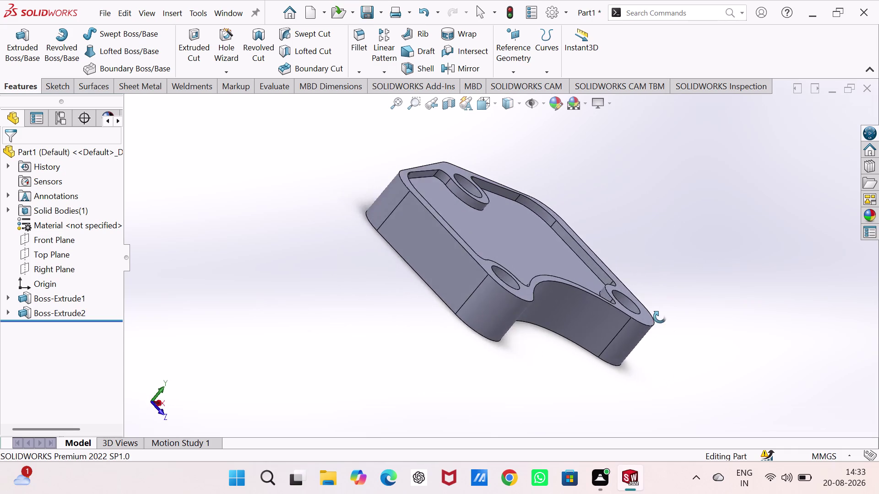
middle_drag(661, 319, 581, 311)
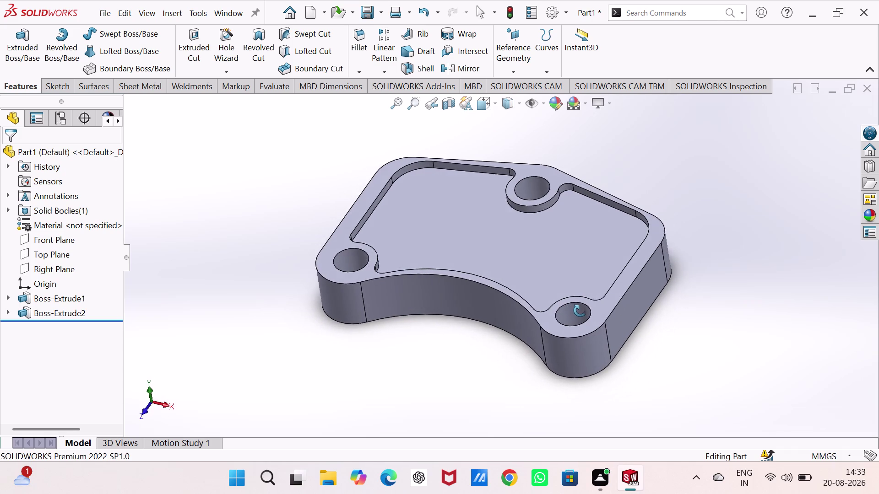
middle_drag(581, 310, 565, 316)
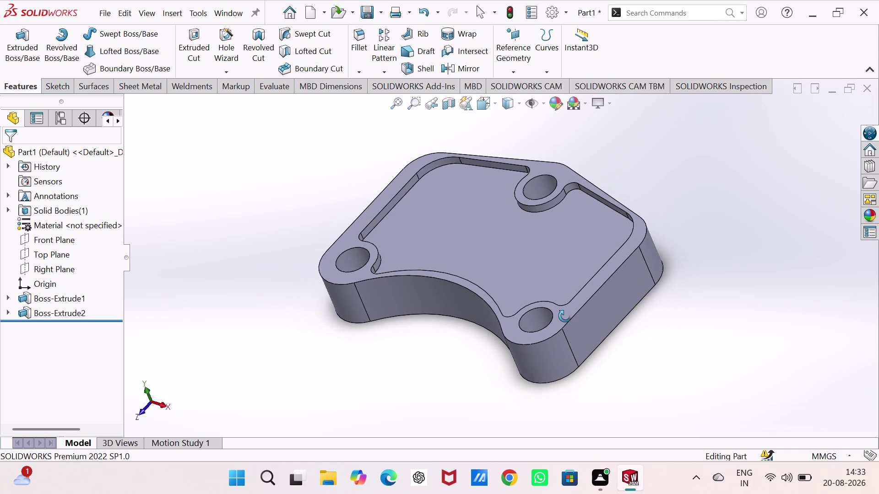
middle_drag(565, 316, 567, 335)
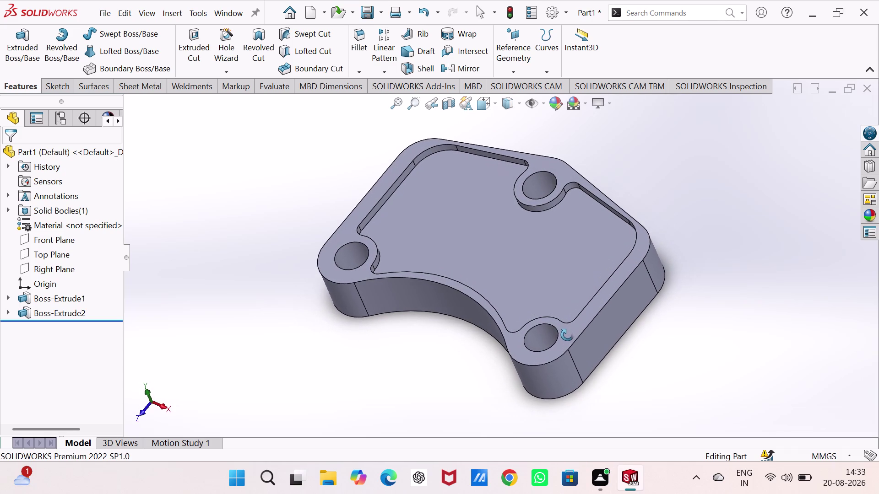
middle_drag(567, 335, 581, 339)
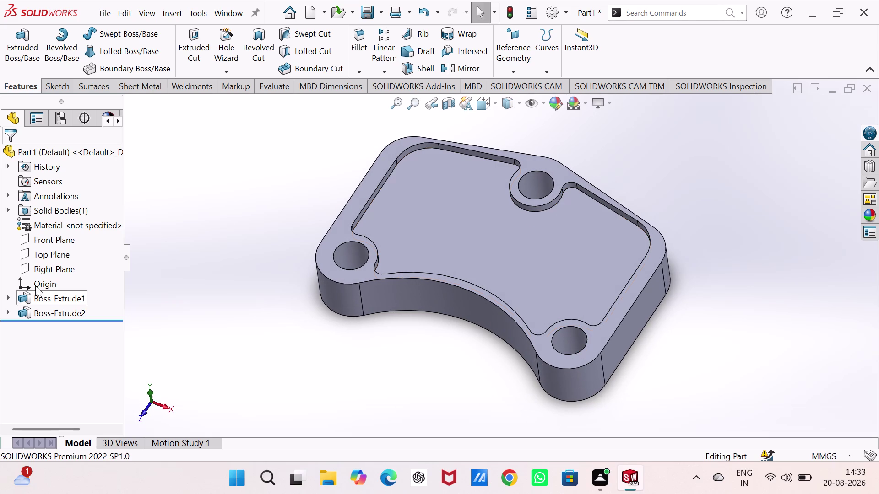
click(7, 297)
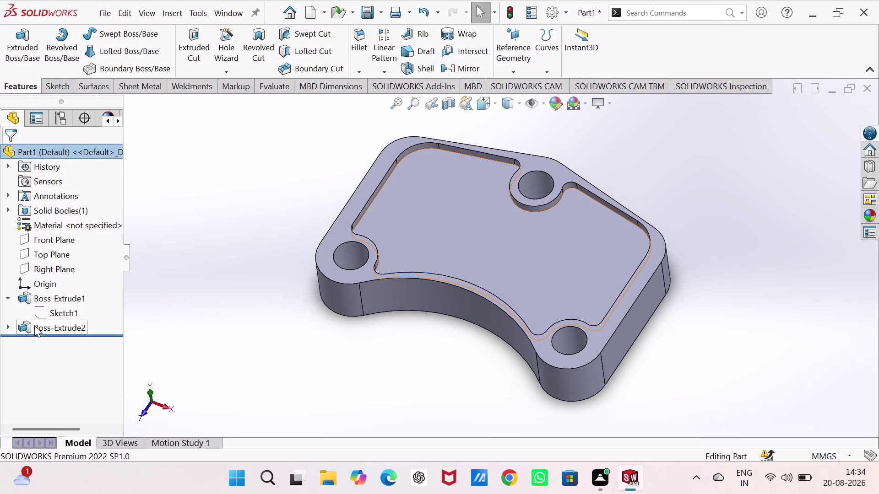
click(34, 326)
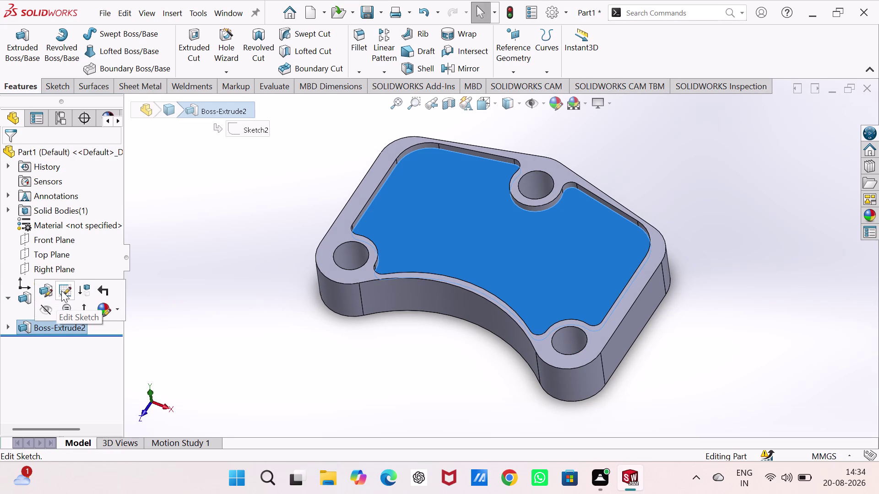
click(61, 291)
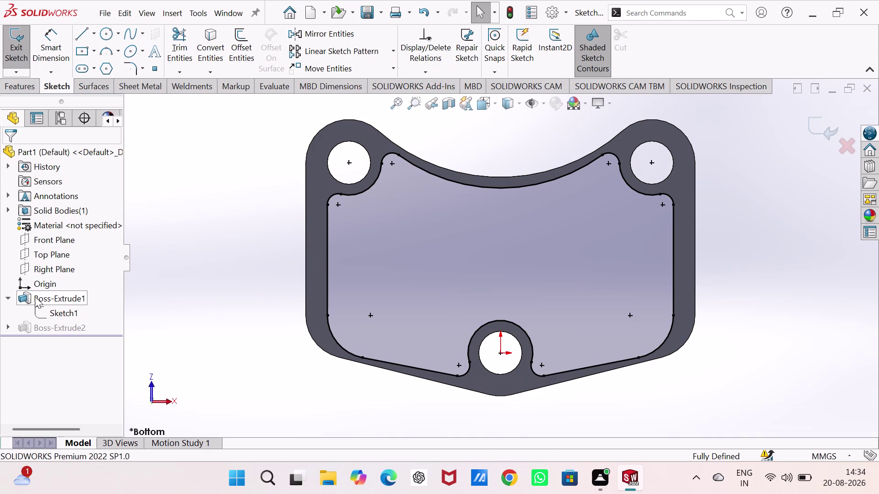
click(17, 42)
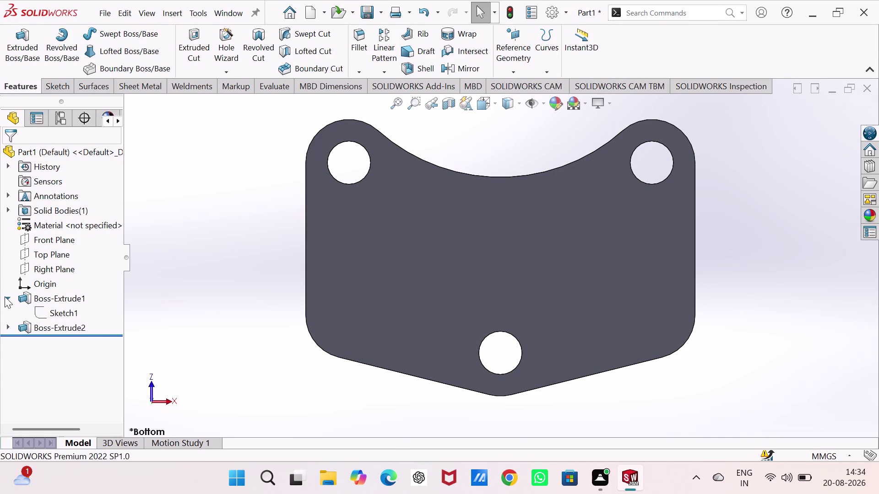
click(5, 297)
click(7, 299)
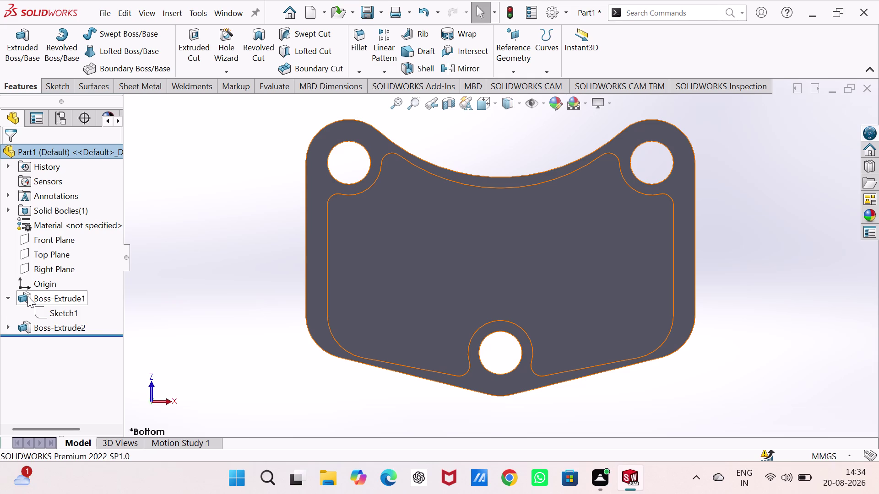
click(28, 296)
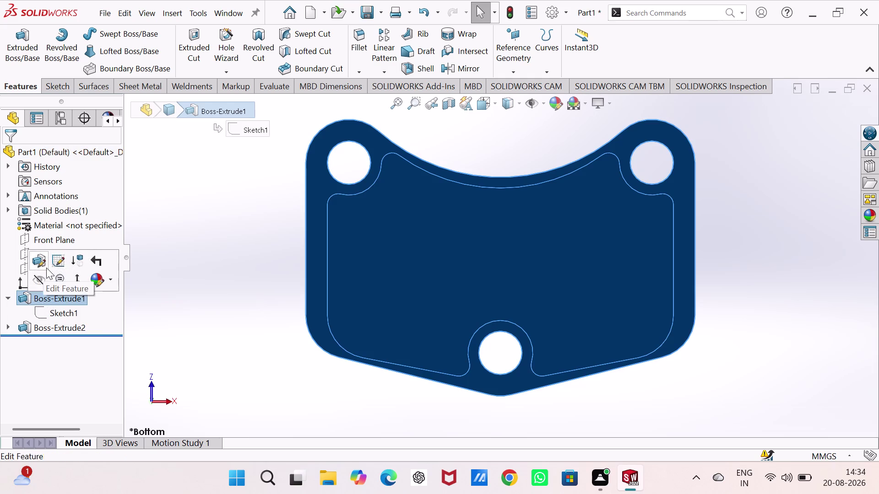
click(7, 324)
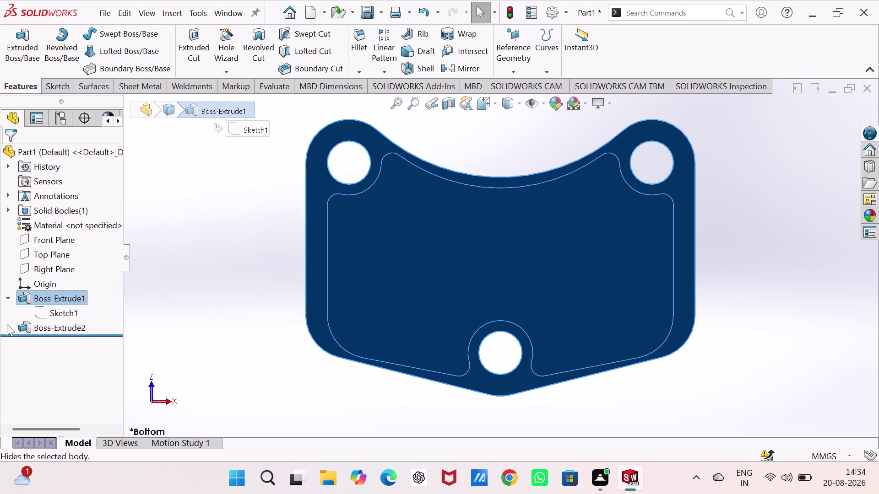
click(52, 340)
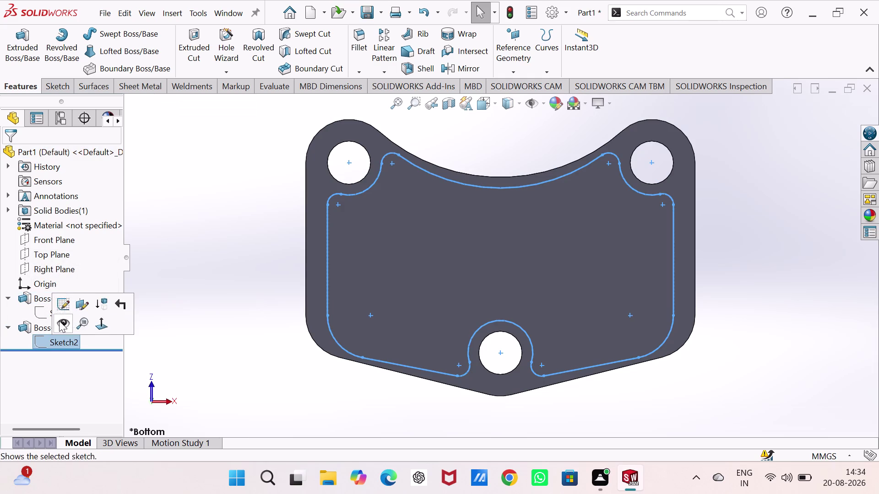
click(63, 305)
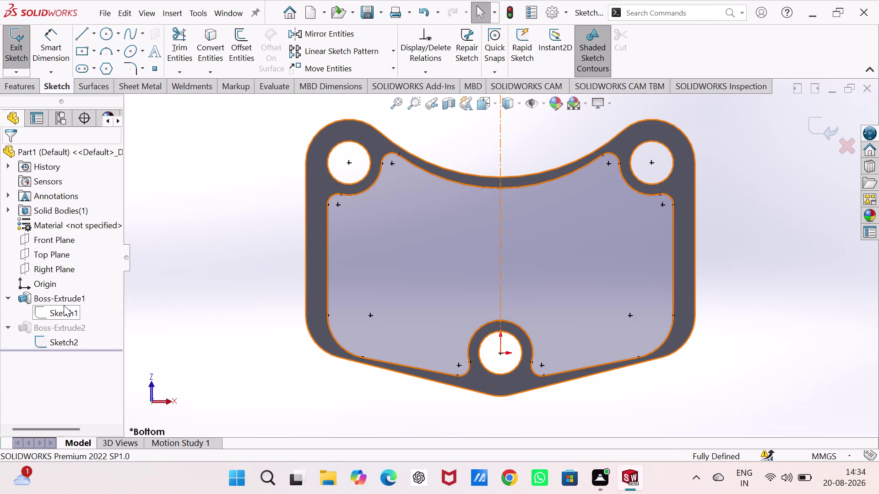
click(25, 36)
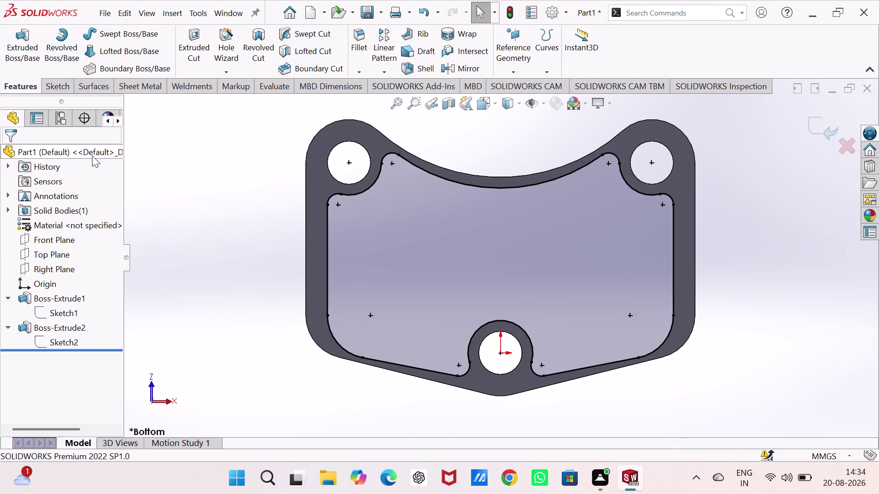
key(ctrl+7)
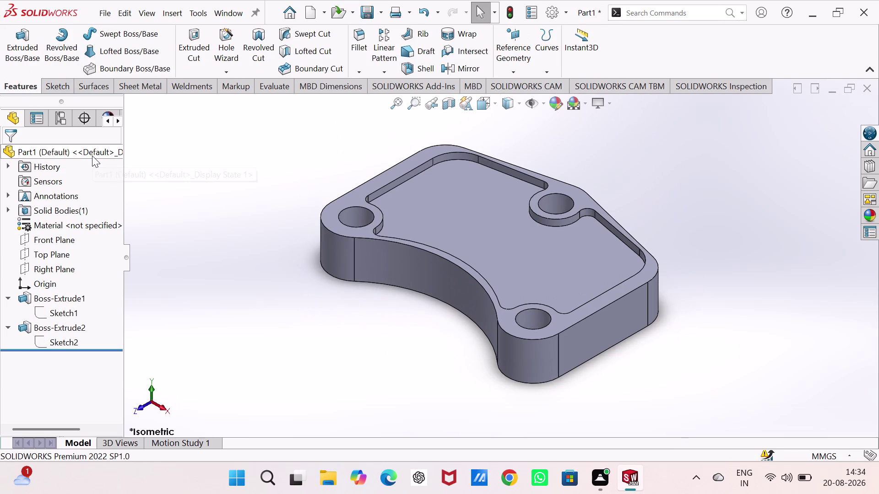
click(73, 297)
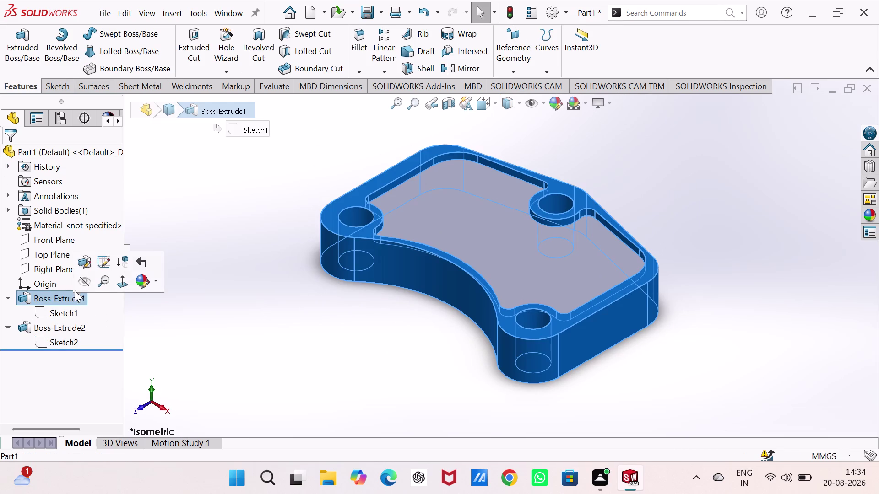
click(101, 266)
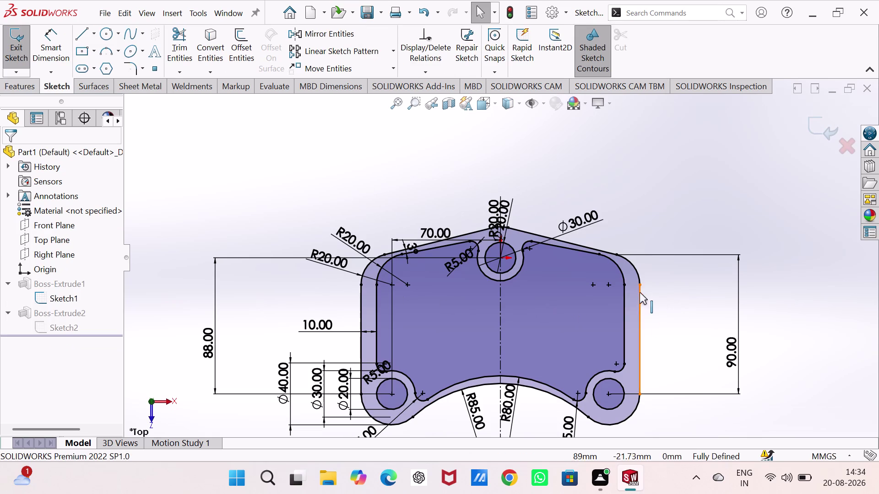
right_drag(672, 345, 685, 240)
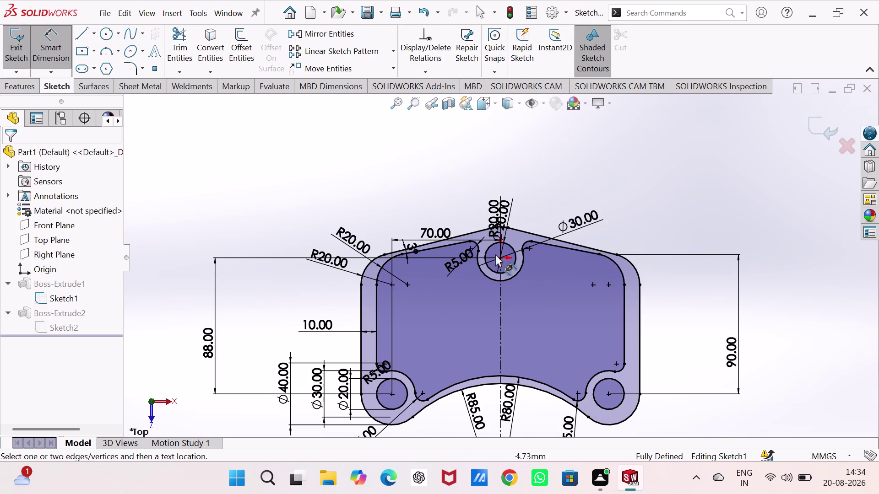
click(500, 258)
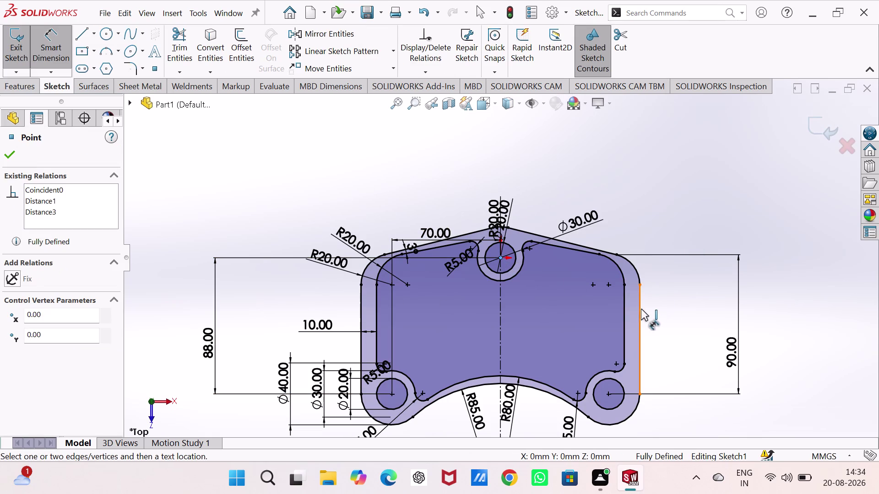
click(640, 311)
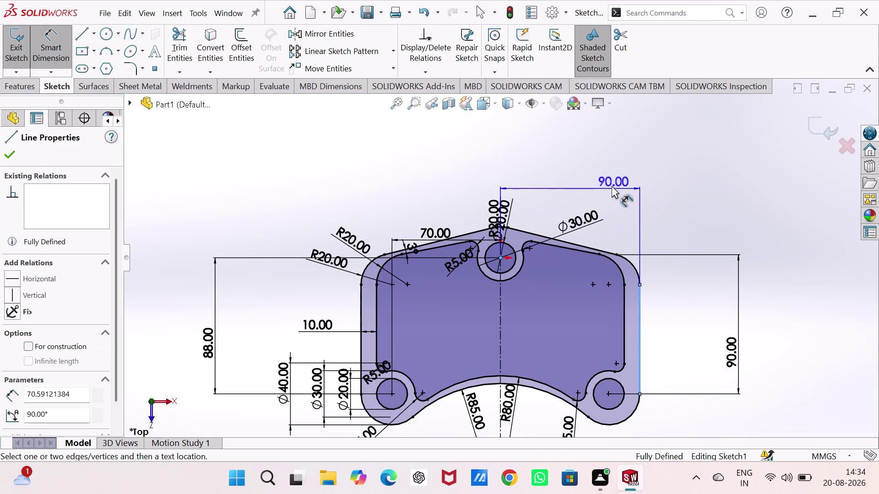
key(Escape)
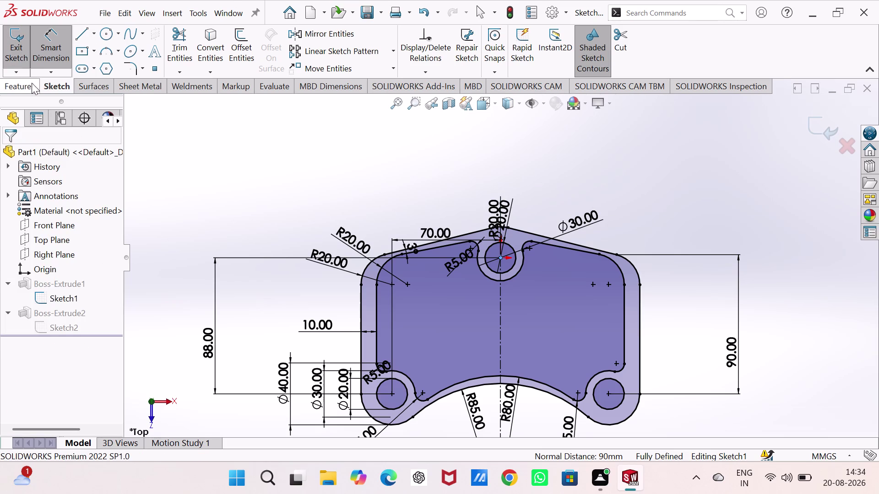
click(15, 42)
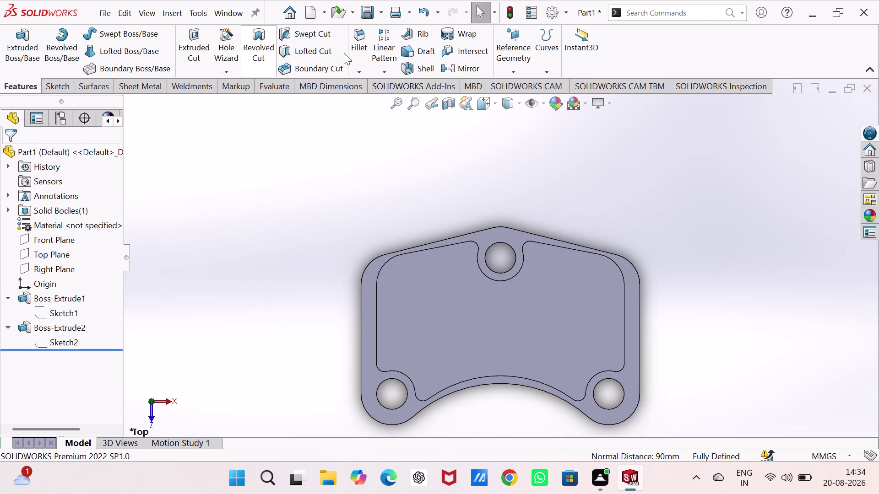
click(512, 10)
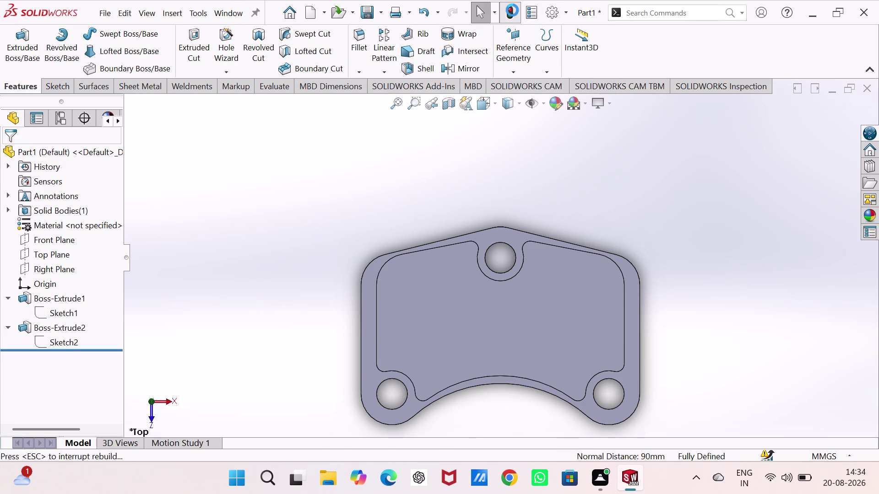
key(ctrl+7)
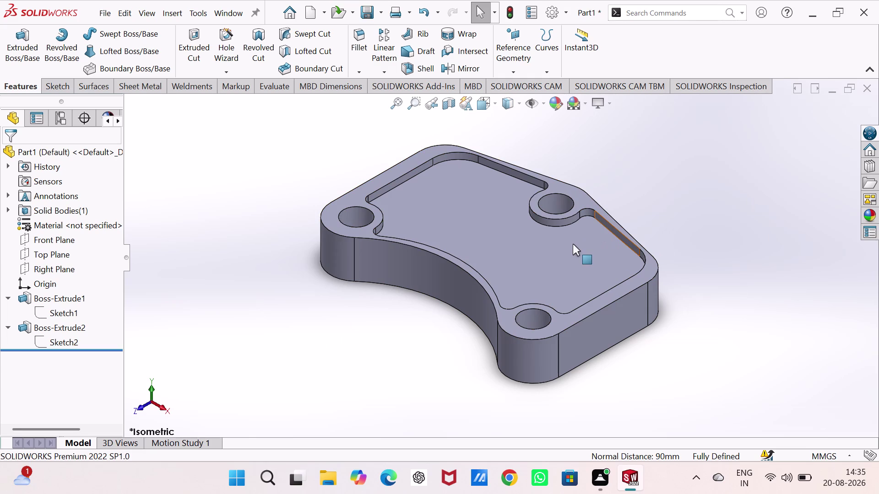
key(ctrl+s)
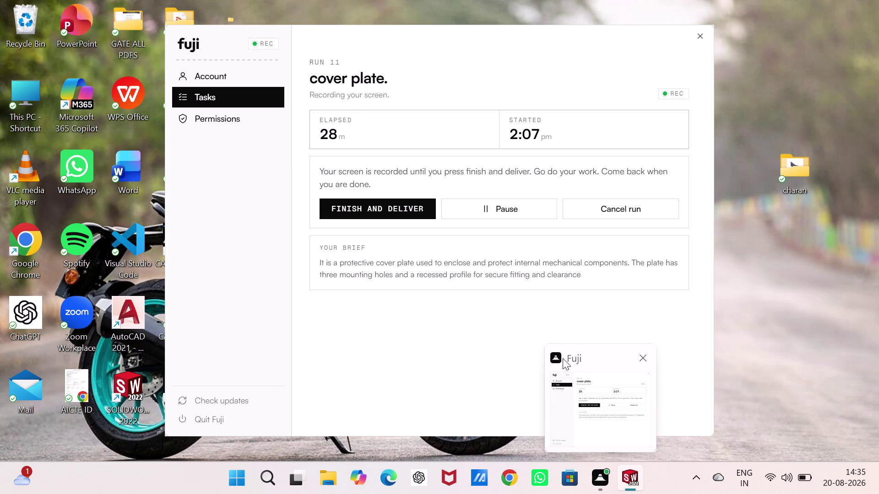
Save the part with the file name 'cover plate'.
text(co)
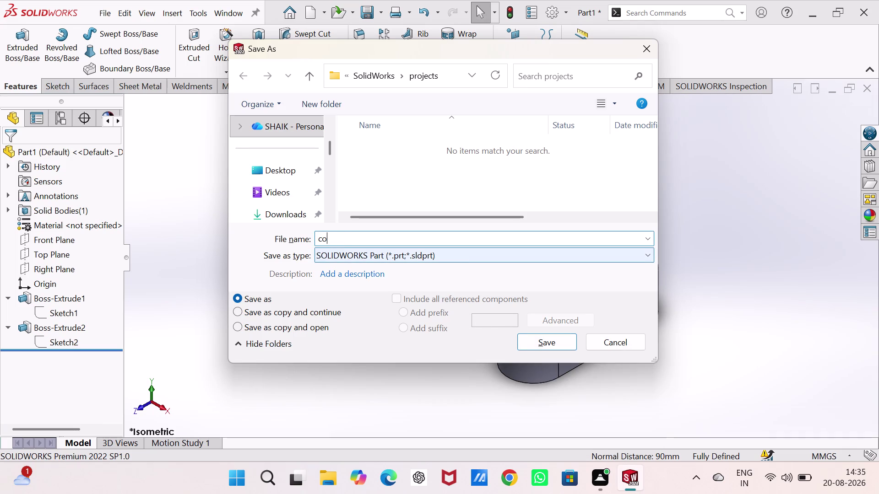
text(ver pl)
text(ate)
click(544, 344)
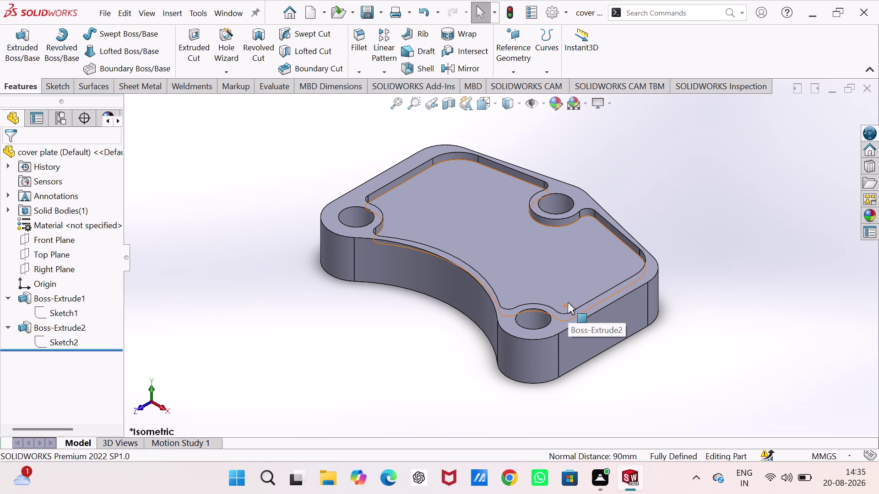
Assign AISI 304 from the Steel materials to the part via Edit Material.
click(67, 224)
right_click(67, 224)
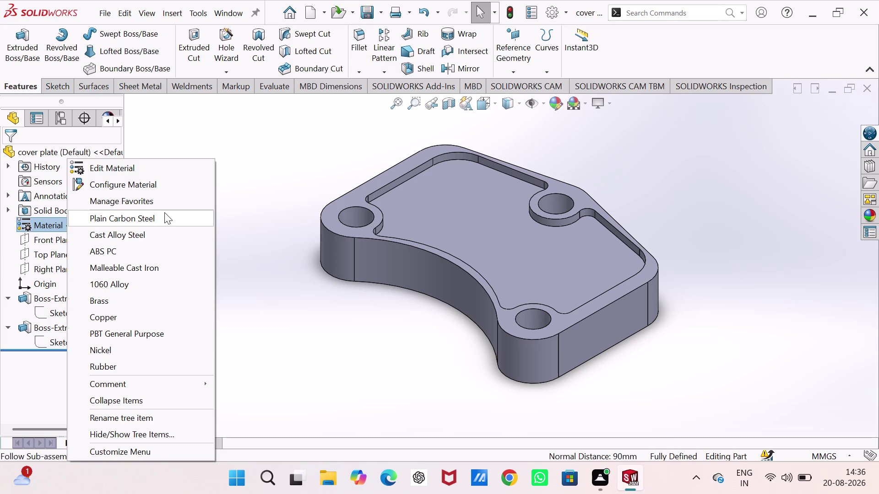
click(165, 167)
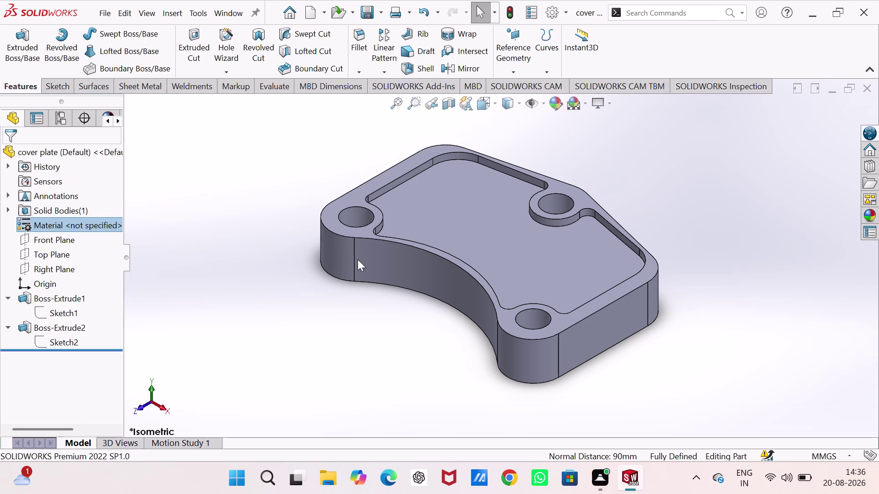
click(283, 225)
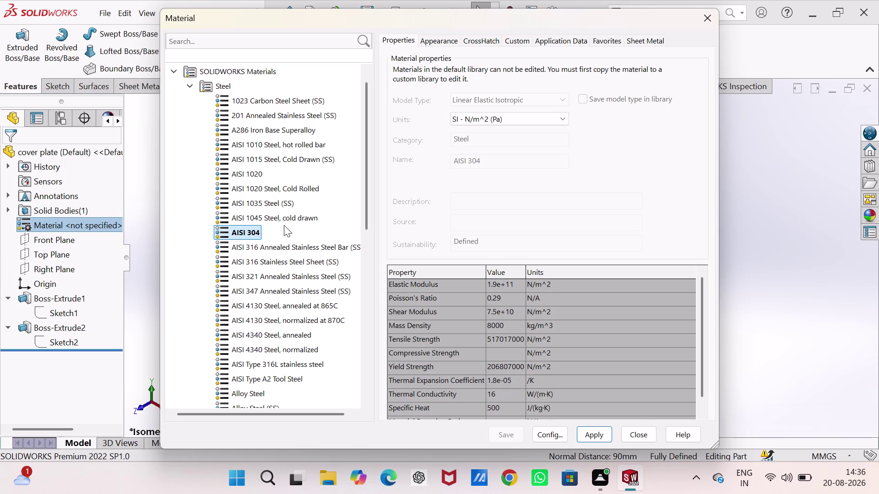
click(587, 429)
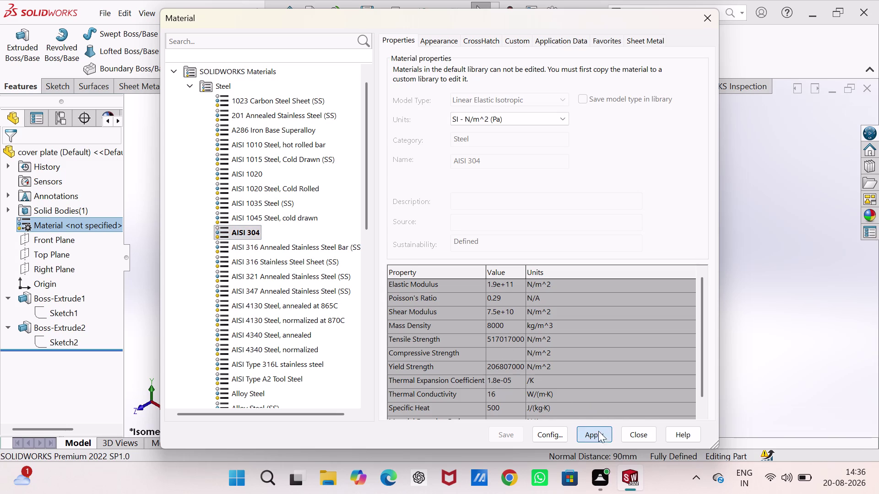
click(632, 436)
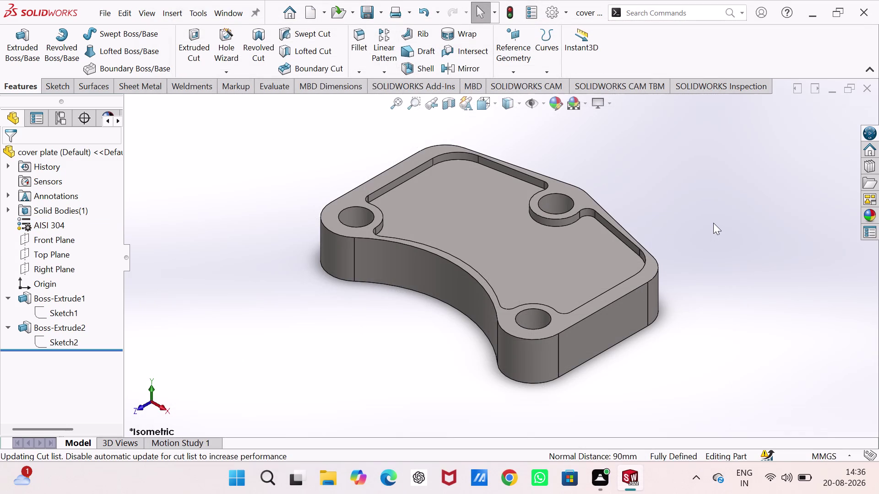
click(713, 223)
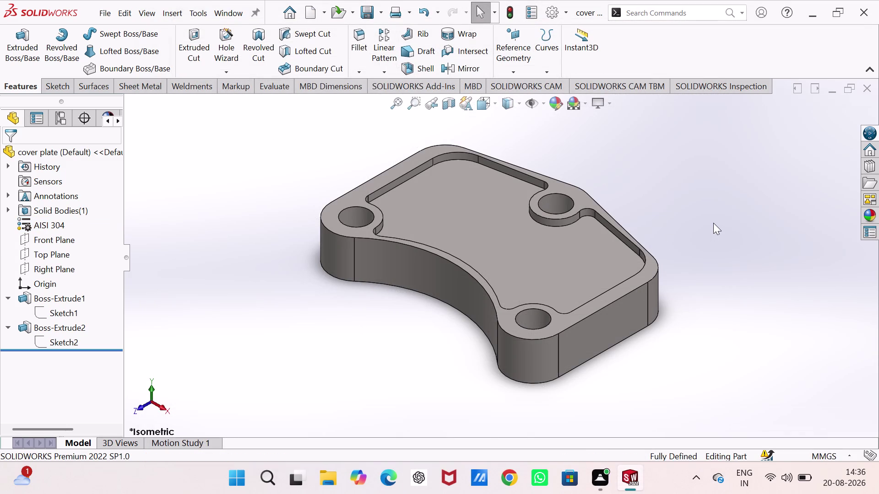